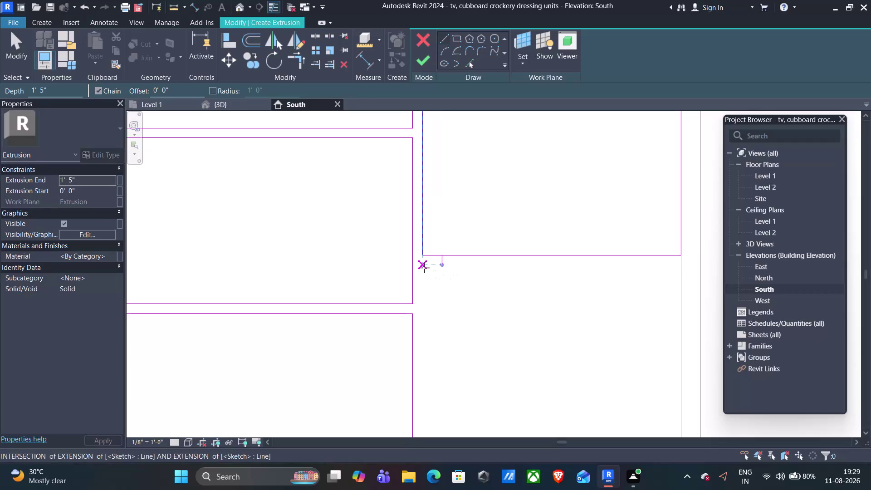
Sketch the remaining compartment lines and rectangle corners on the South elevation.
click(421, 265)
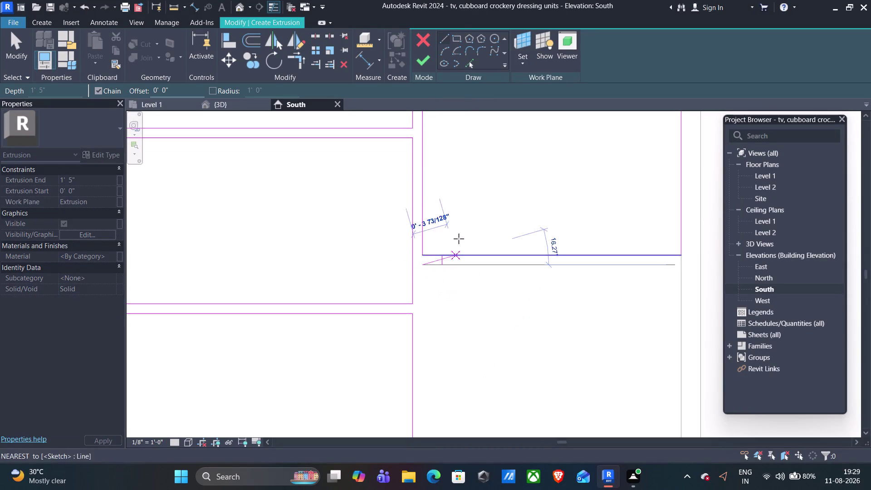
click(457, 39)
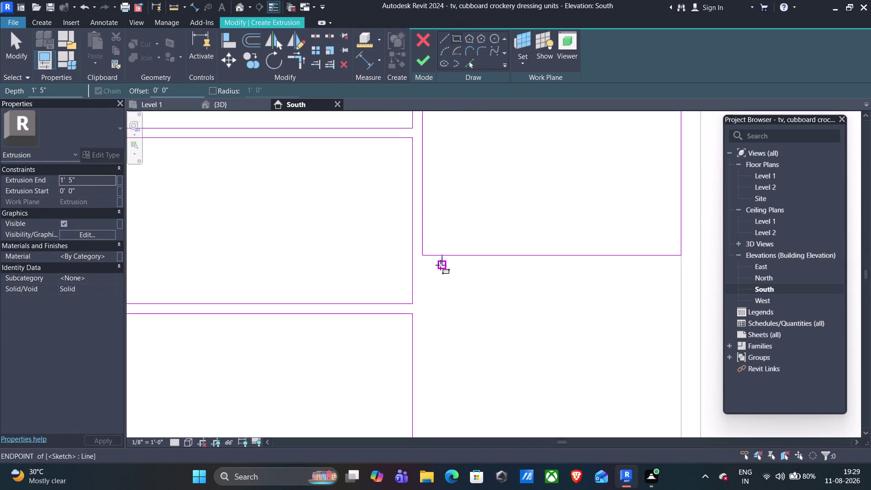
click(422, 265)
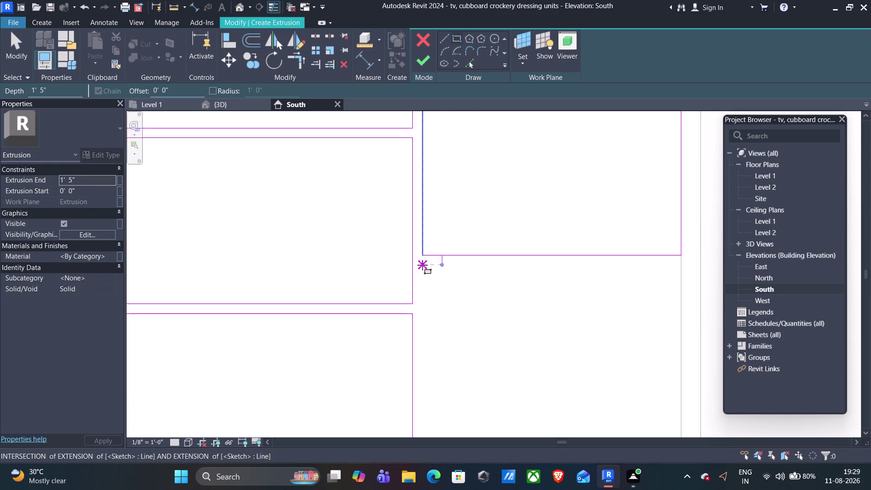
middle_drag(582, 405, 516, 303)
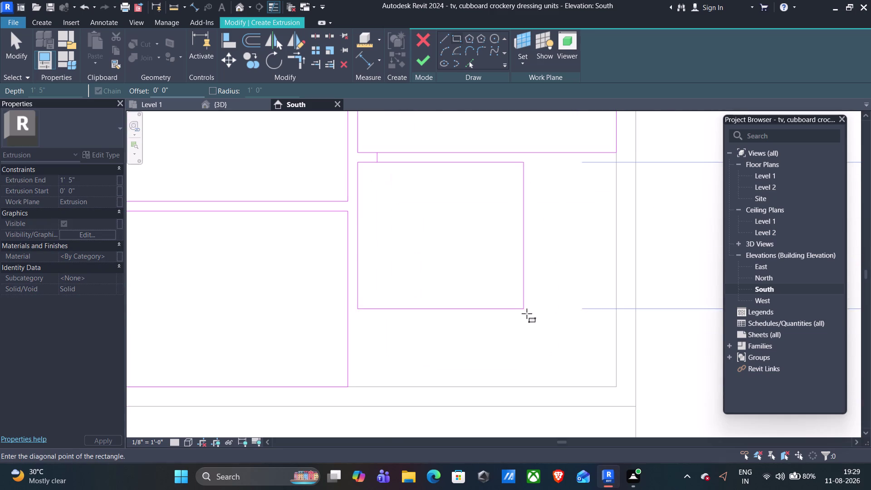
click(616, 386)
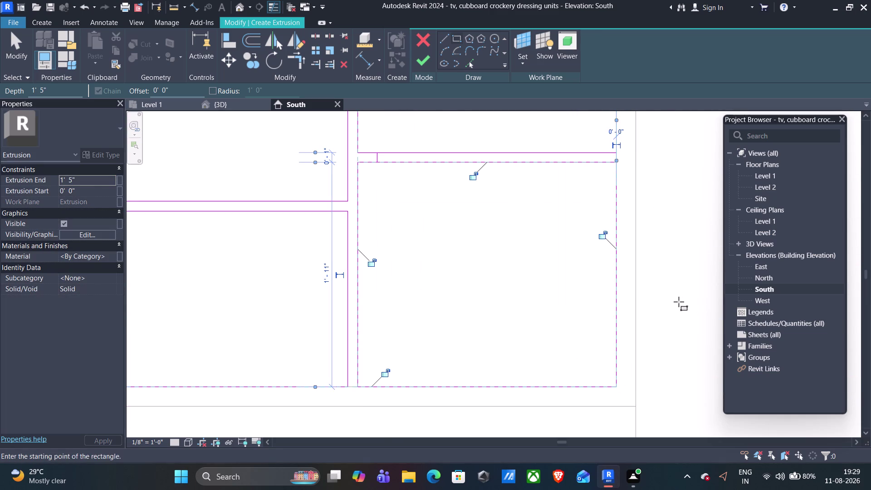
key(Escape)
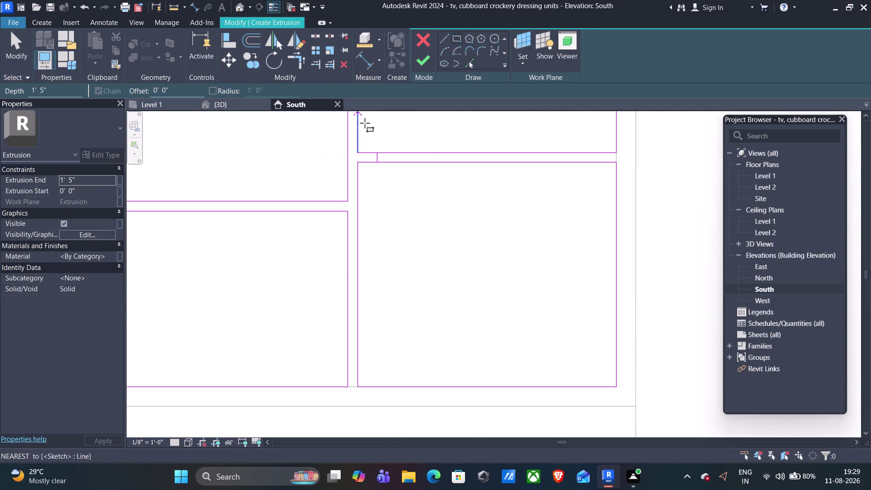
key(Escape)
Delete the tiny stray sketch lines around the compartment layout.
click(375, 157)
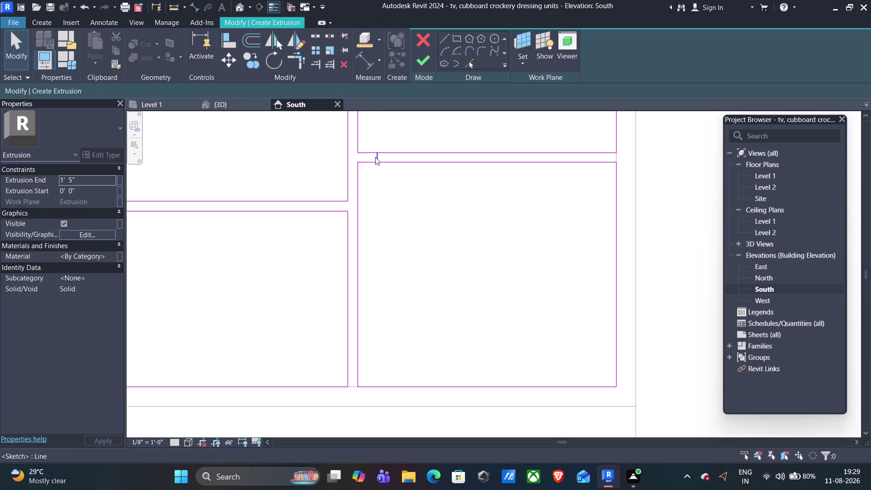
key(Delete)
scroll(down, 3)
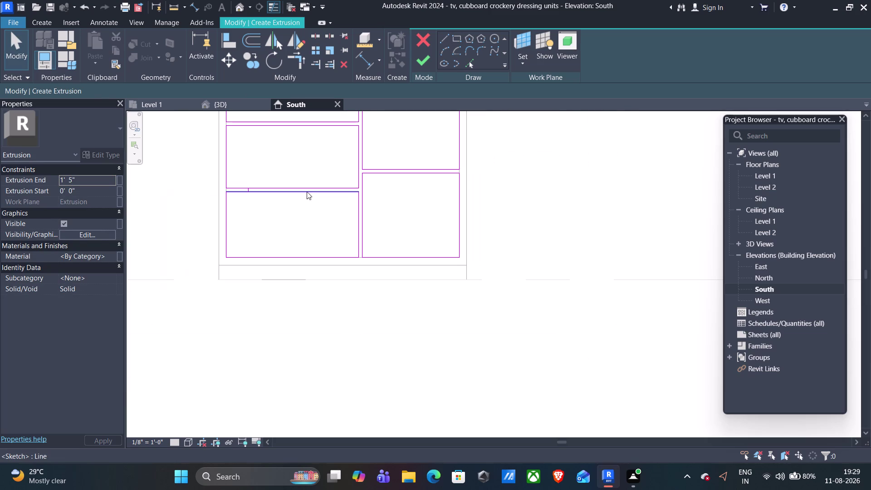
scroll(up, 3)
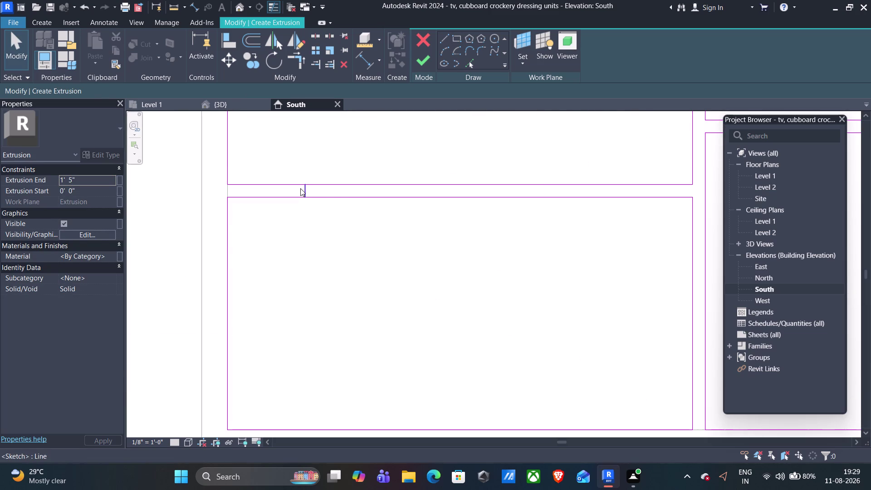
click(301, 188)
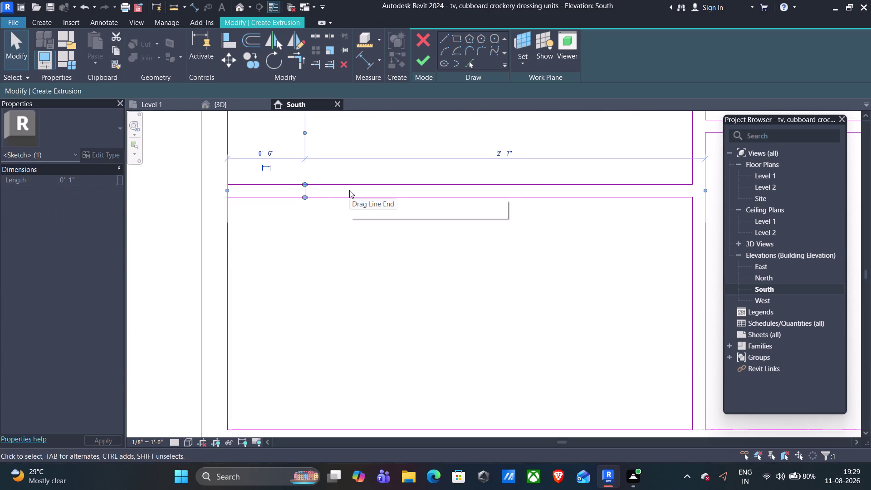
key(Delete)
scroll(down, 3)
scroll(down, 3)
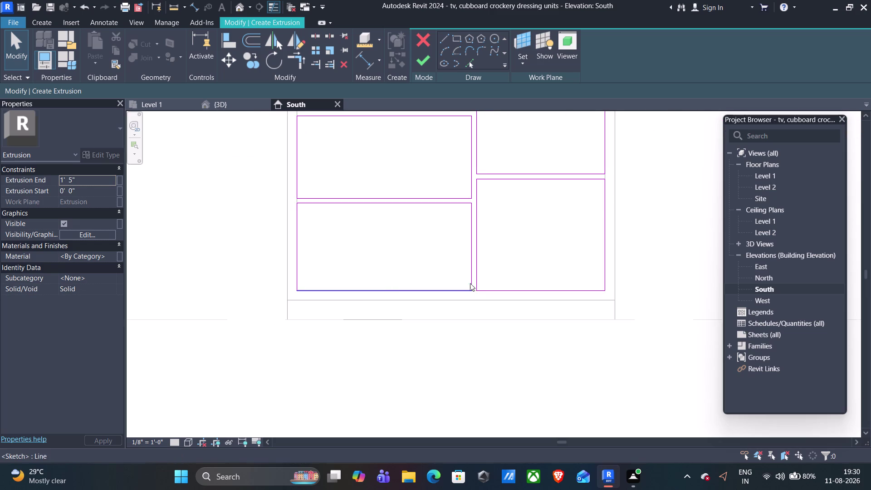
scroll(down, 3)
middle_drag(617, 192, 608, 309)
scroll(down, 3)
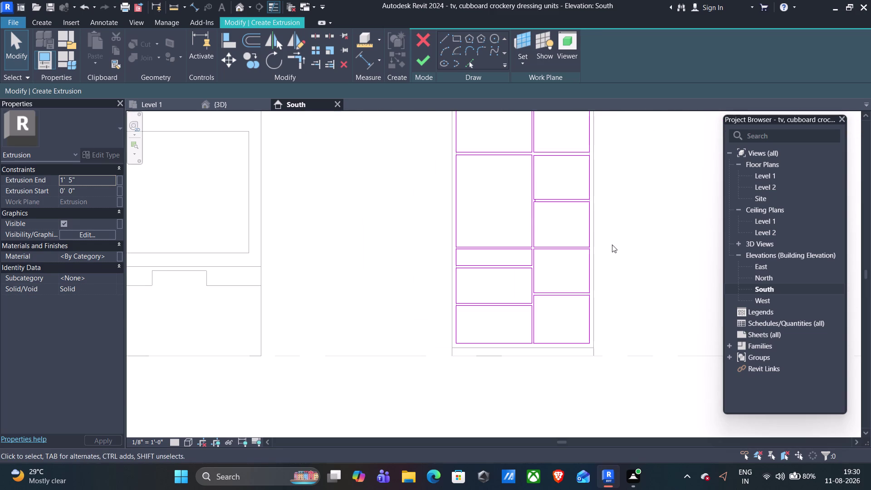
scroll(up, 3)
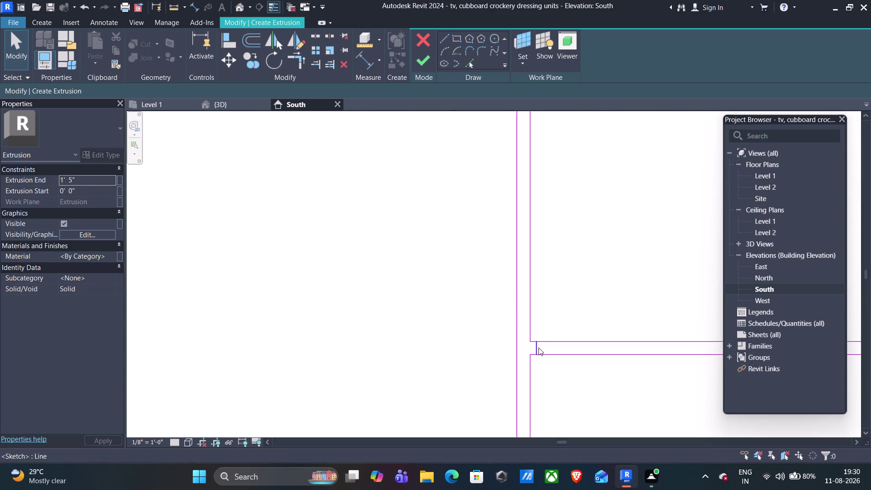
click(538, 348)
key(Delete)
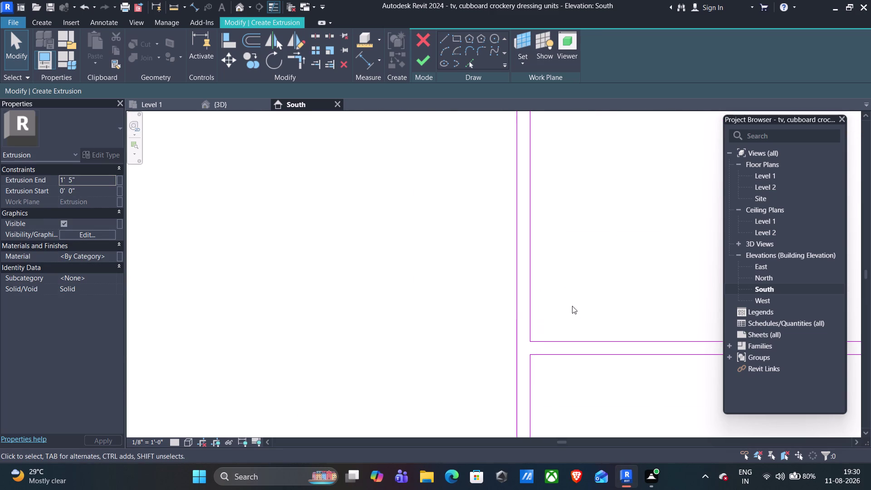
Center the cupboard sketch and finish it as the 1' 5"-deep extrusion.
scroll(down, 3)
middle_drag(687, 310, 537, 203)
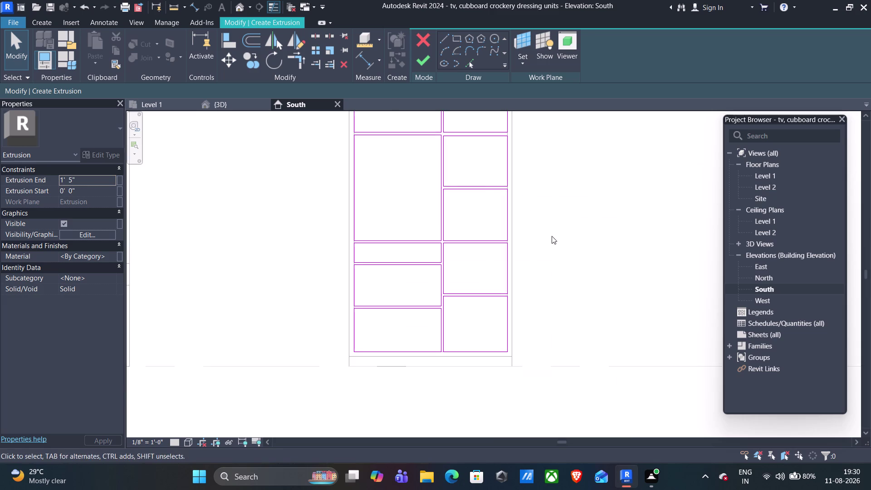
middle_drag(550, 236, 572, 277)
click(424, 64)
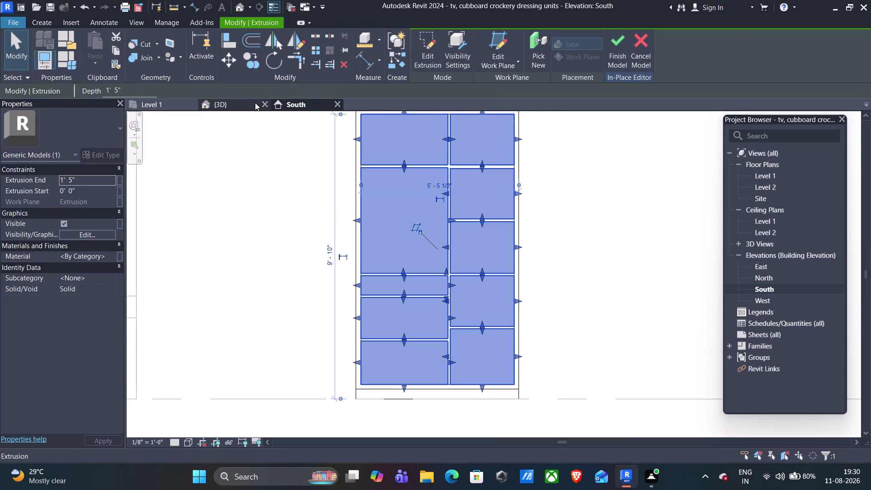
In the {3D} view, select the cupboard extrusion and orbit to view its side.
click(255, 103)
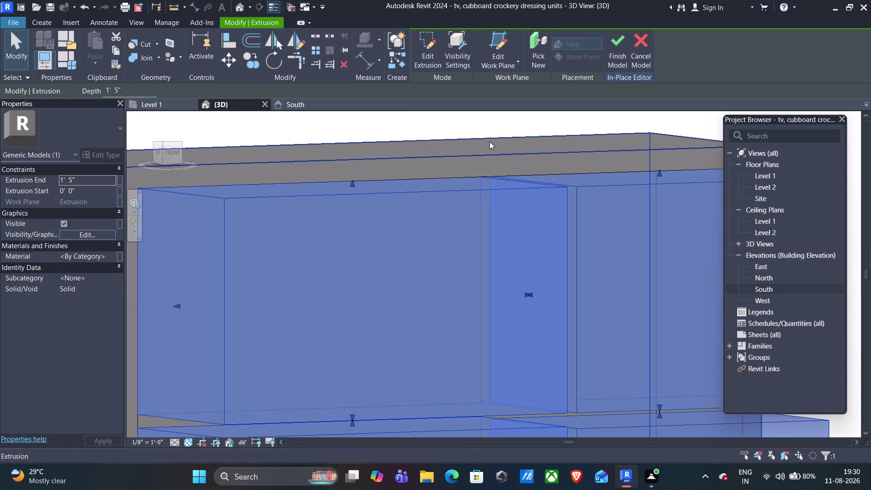
key(Escape)
scroll(down, 3)
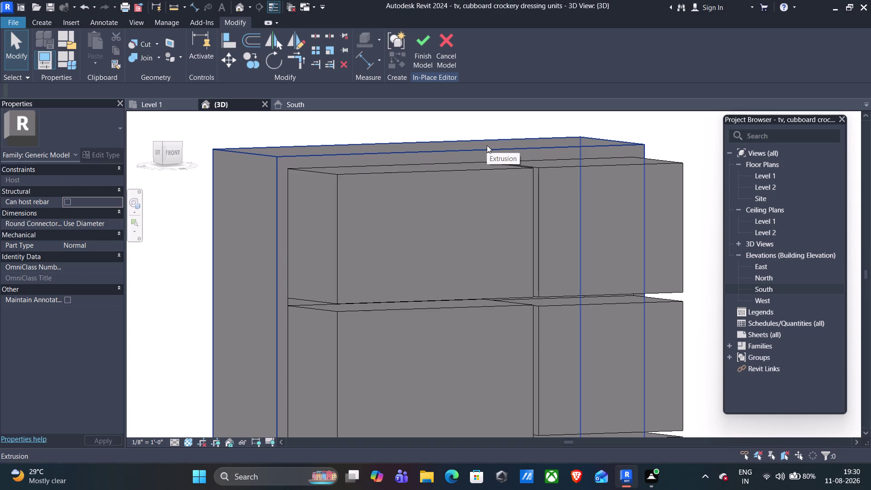
scroll(down, 3)
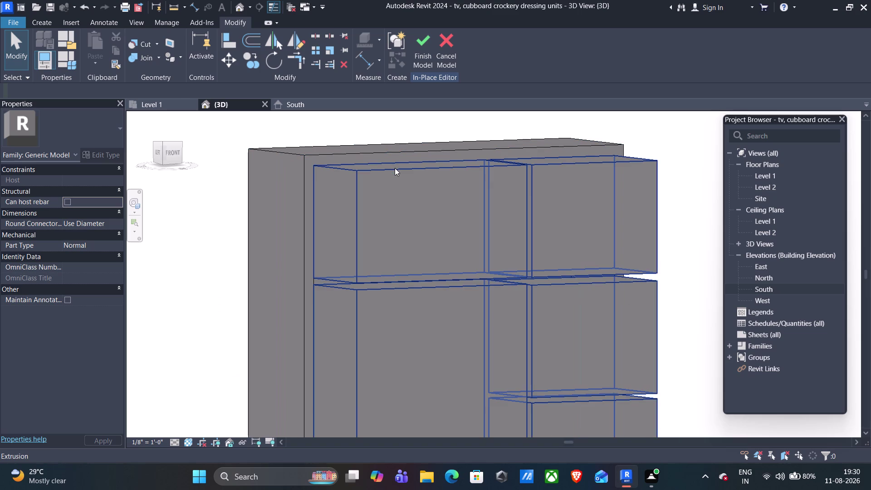
click(394, 167)
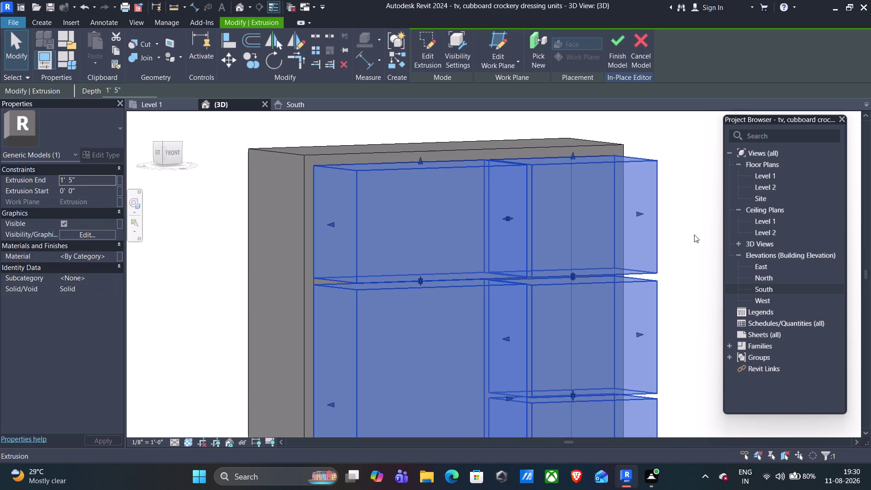
middle_drag(701, 239, 562, 242)
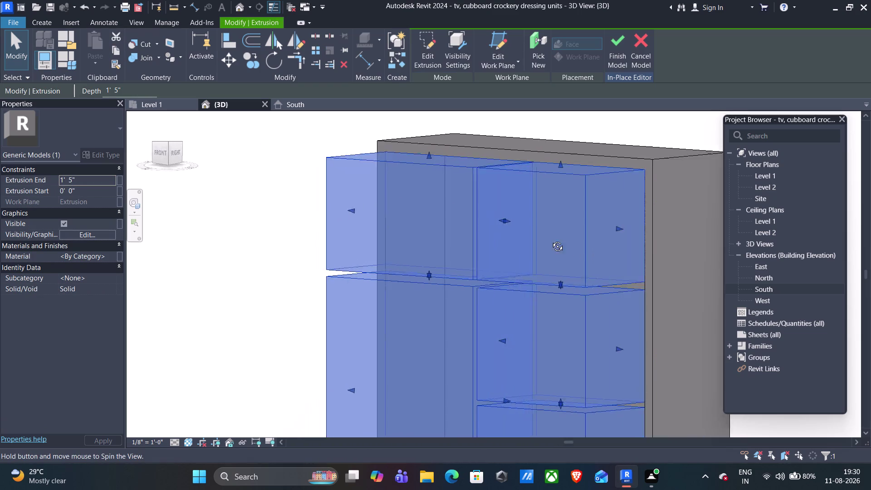
middle_drag(562, 241, 503, 233)
middle_drag(700, 236, 562, 190)
middle_drag(607, 194, 604, 231)
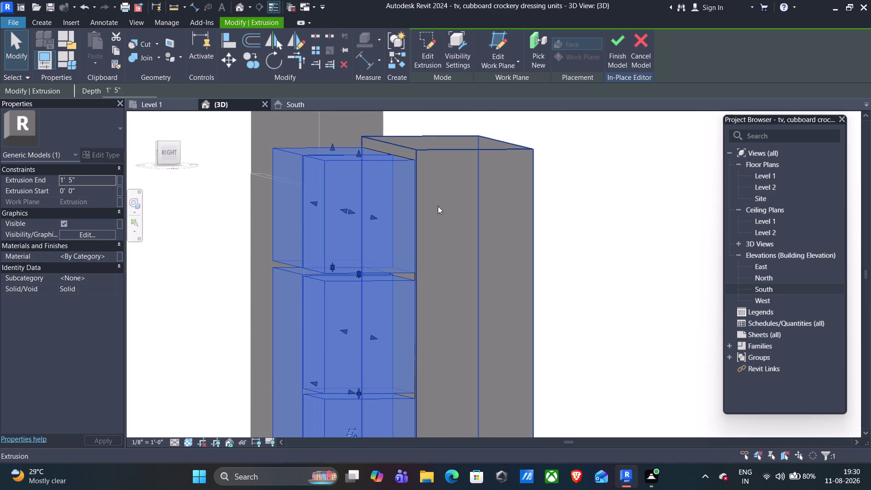
Orbit back to face the cupboard front and reselect the extrusion.
drag(565, 221, 589, 228)
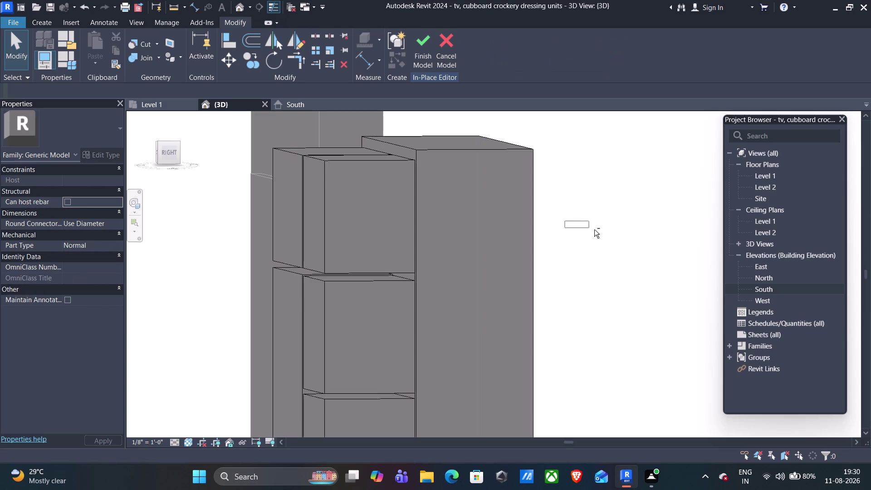
drag(589, 228, 598, 231)
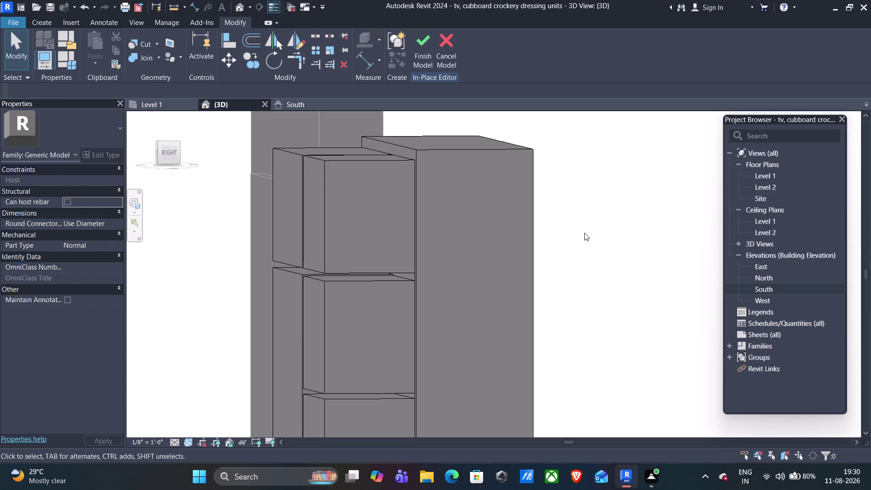
drag(584, 233, 595, 236)
middle_drag(560, 237, 669, 238)
middle_drag(645, 233, 690, 252)
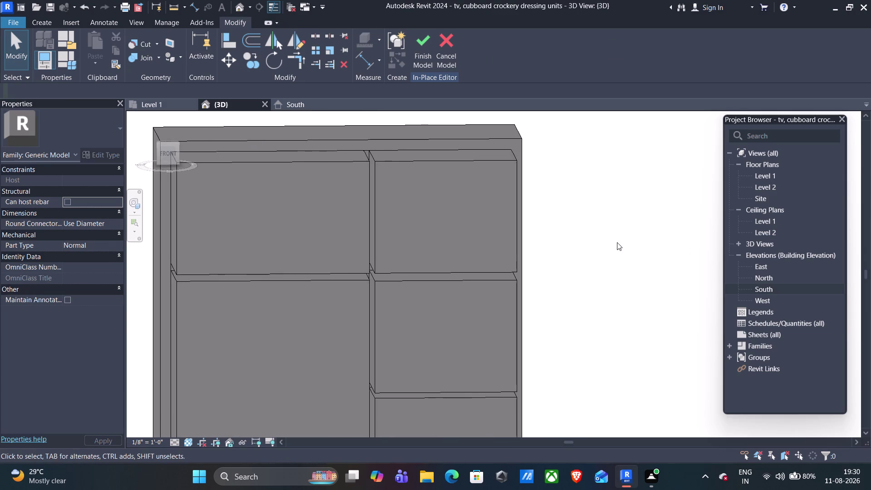
middle_drag(624, 242, 559, 241)
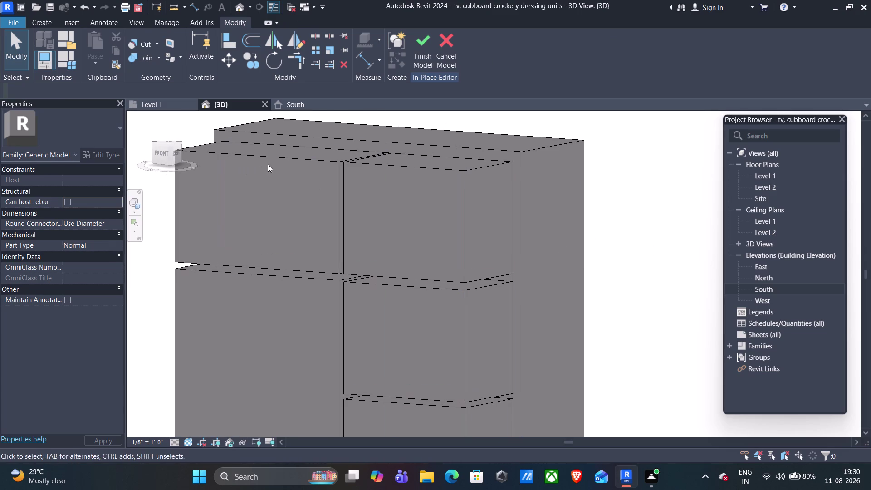
click(273, 159)
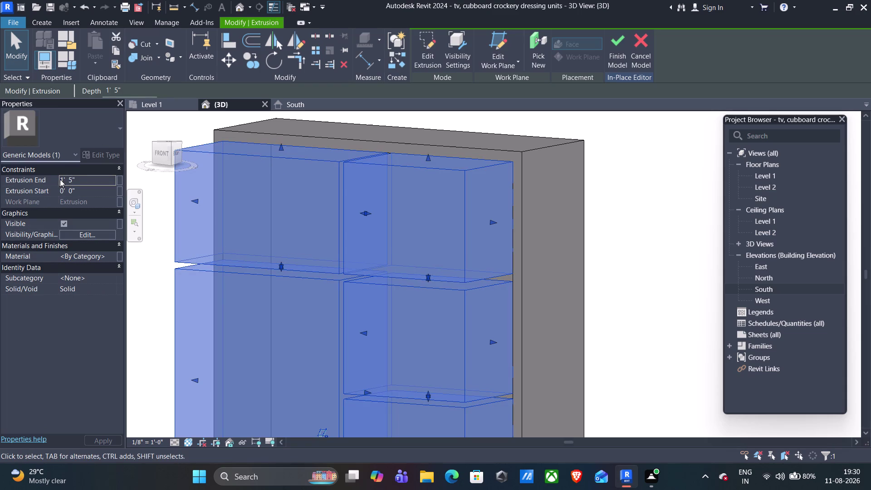
Flip the extrusion end value to -1' 5" in Properties.
click(60, 179)
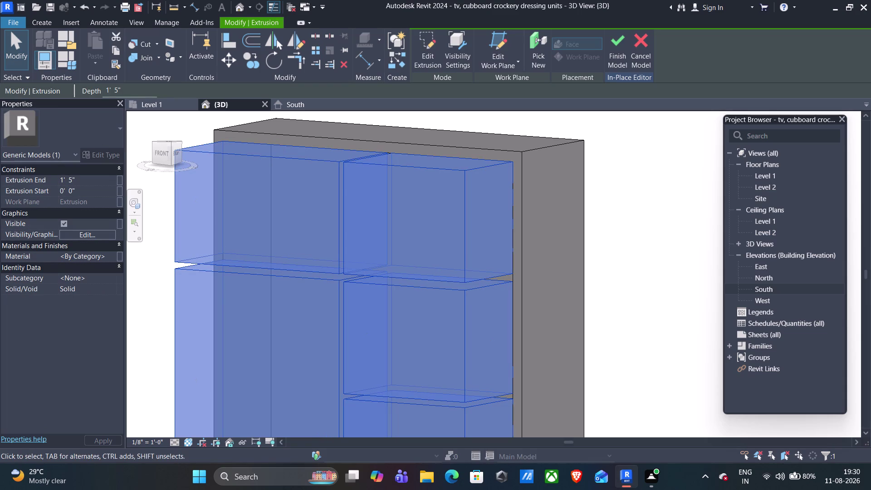
key(shift+underscore)
key(BackSpace)
key(minus)
click(115, 438)
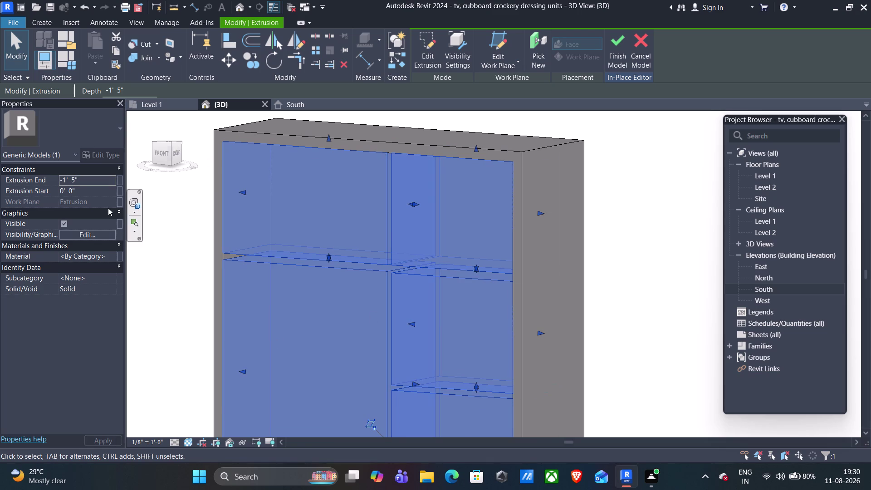
Reset the extrusion end to -3' 0" and orbit to inspect the shelves.
click(76, 177)
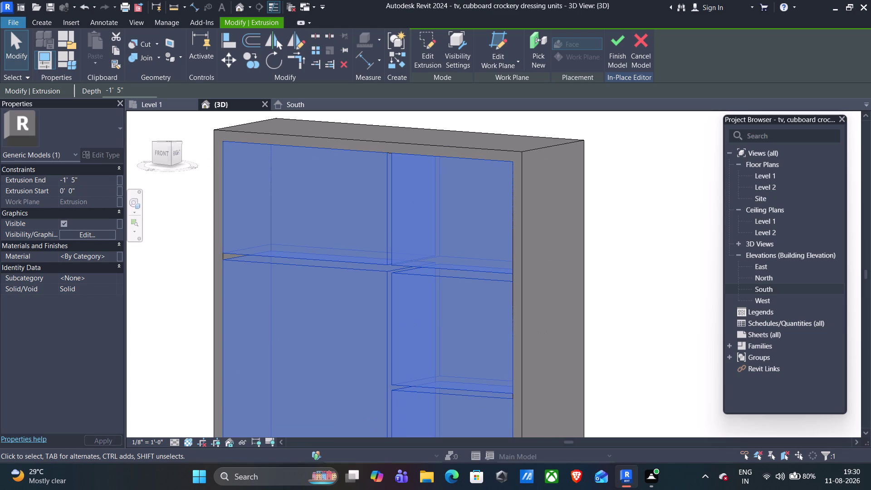
key(BackSpace)
key(BackSpace)
key(BackSpace)
key(BackSpace)
key(BackSpace)
key(Right)
key(BackSpace)
key(3)
key(apostrophe)
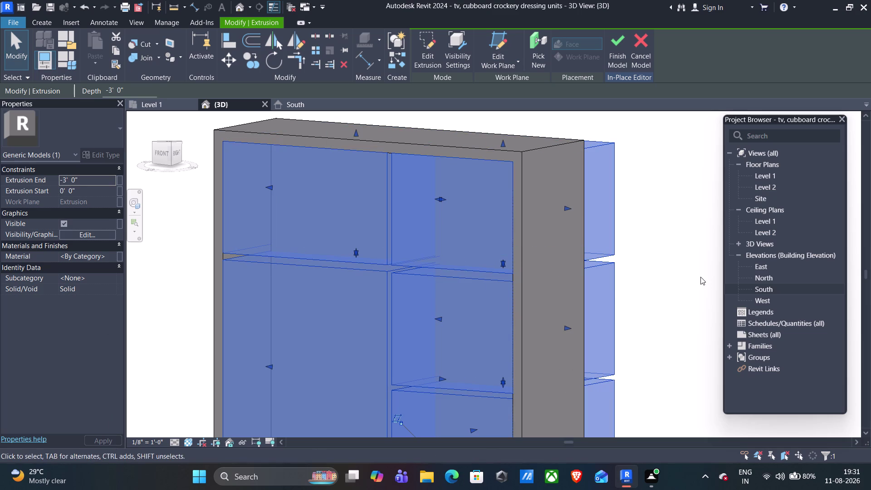
middle_drag(679, 278, 602, 283)
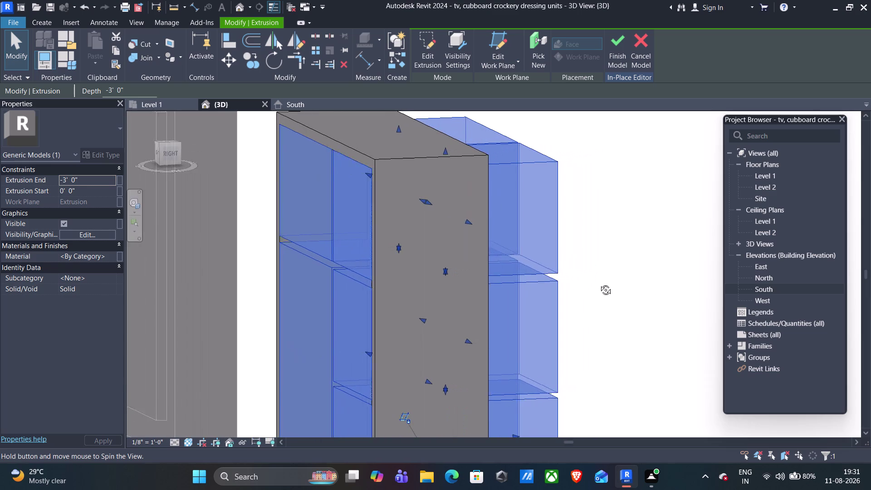
middle_drag(602, 283, 654, 277)
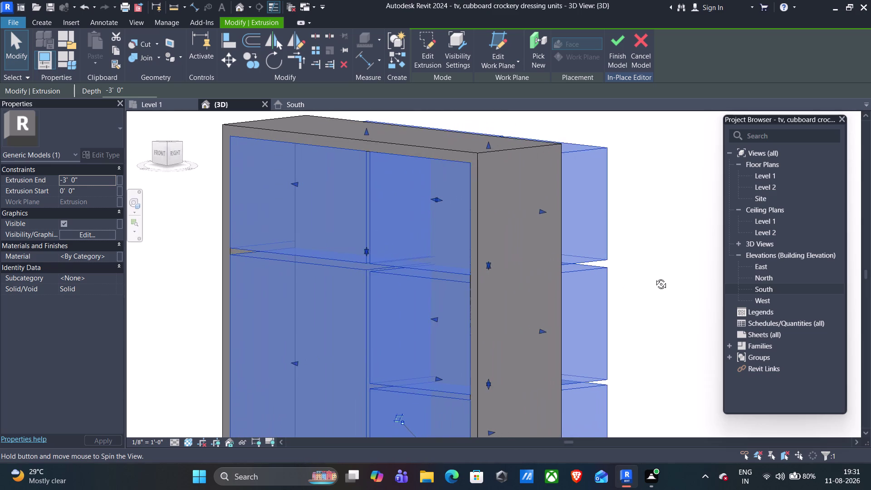
middle_drag(654, 278, 686, 274)
middle_drag(686, 274, 675, 278)
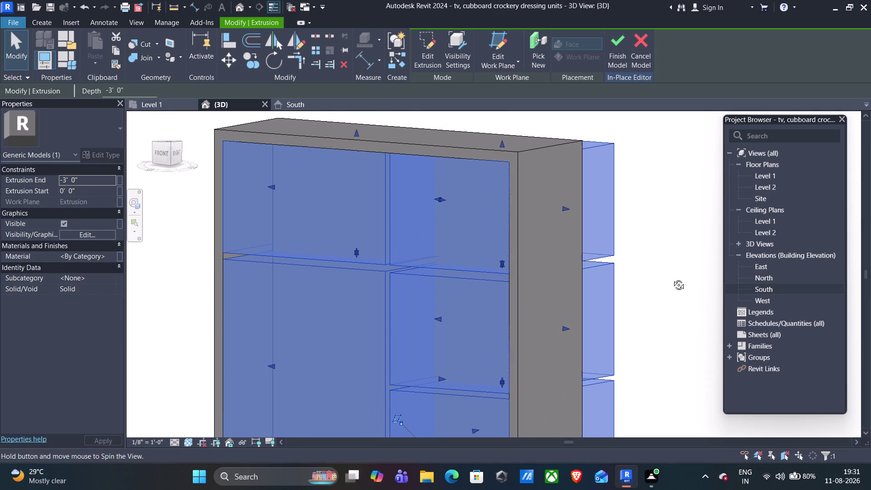
middle_drag(675, 278, 671, 278)
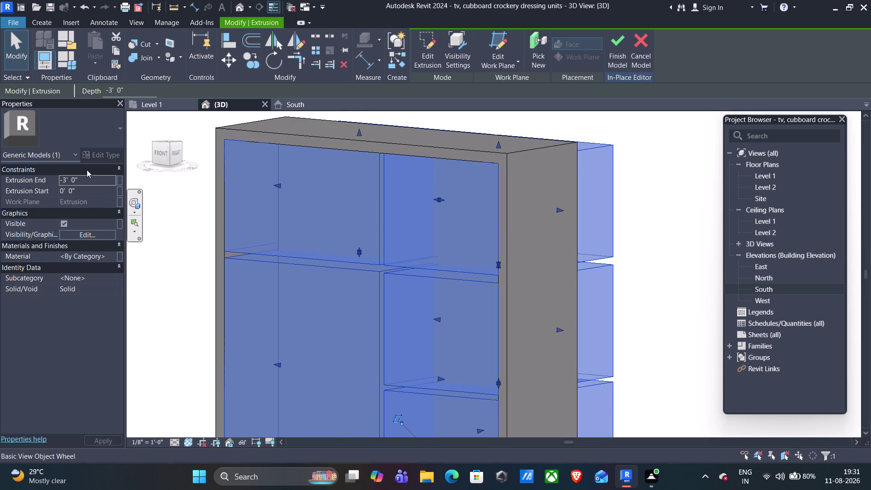
Set the extrusion end to -1' 0", check the depth, and deselect.
click(67, 180)
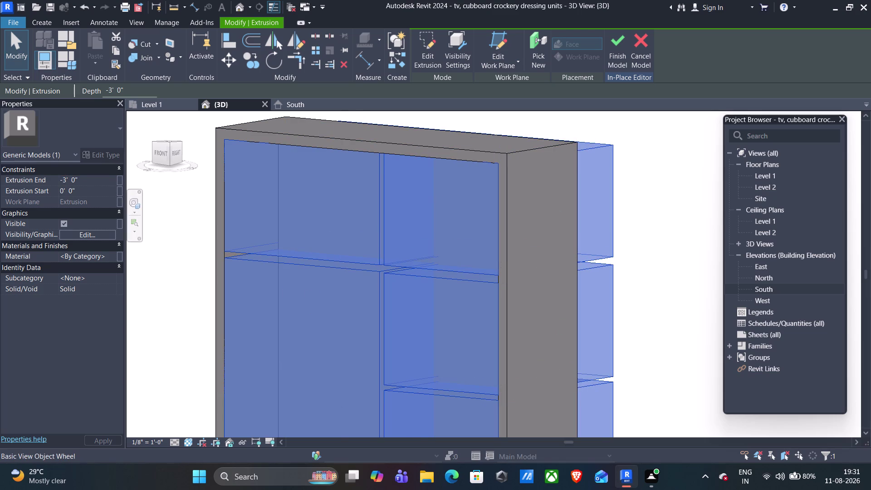
key(BackSpace)
key(1)
key(Right)
key(Right)
key(Right)
key(Right)
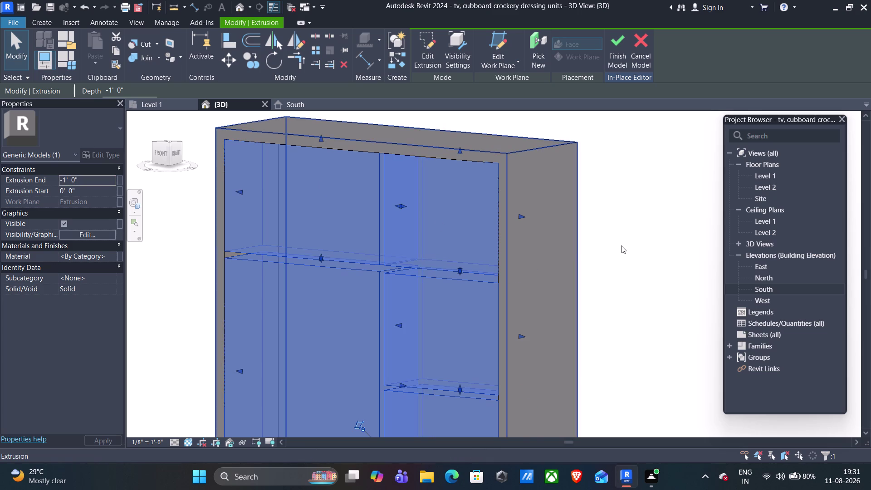
middle_drag(621, 246, 621, 223)
middle_drag(182, 268, 378, 269)
click(547, 208)
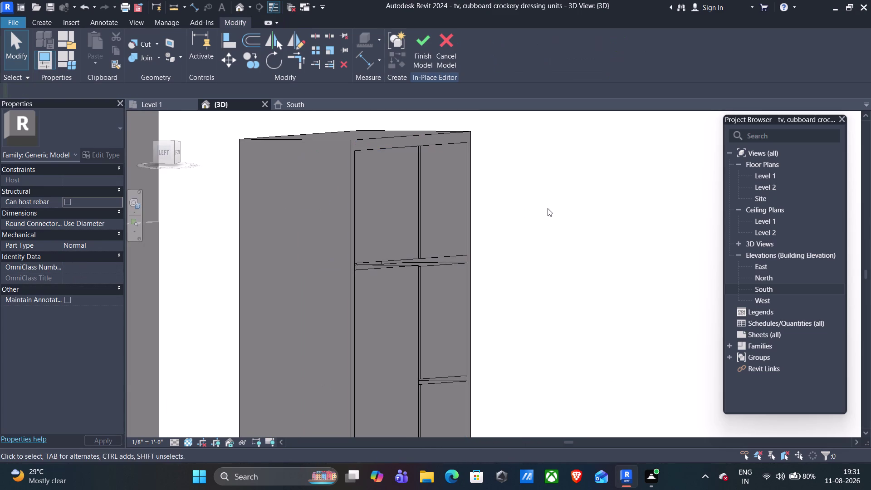
Undo the last three changes, select the shelf extrusion, and switch to the South elevation.
middle_drag(554, 253, 490, 263)
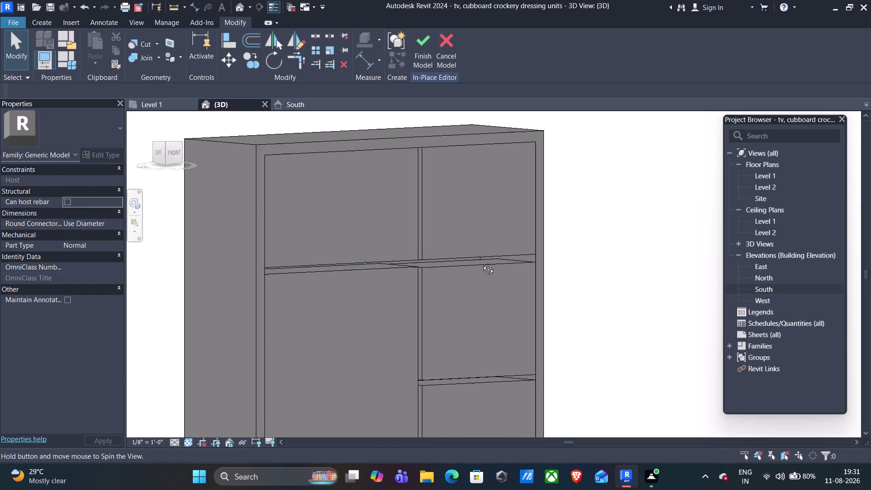
middle_drag(490, 263, 430, 258)
middle_drag(446, 260, 451, 260)
middle_drag(460, 262, 510, 264)
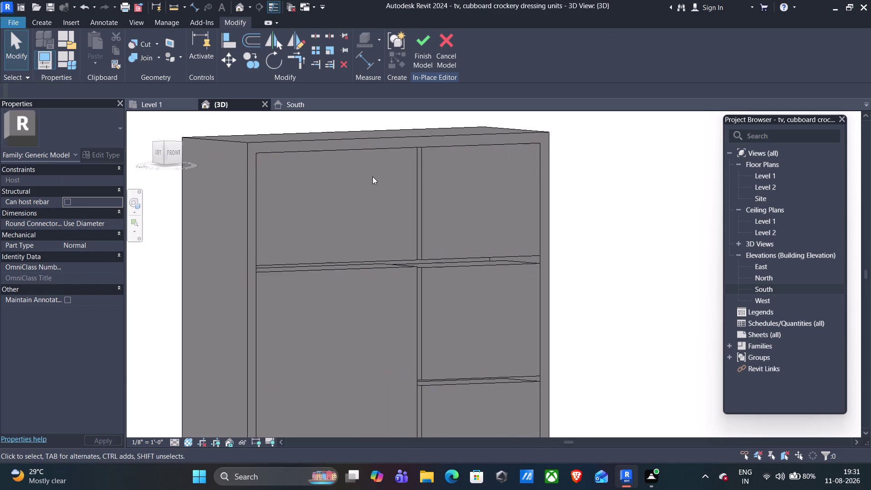
key(ctrl+z)
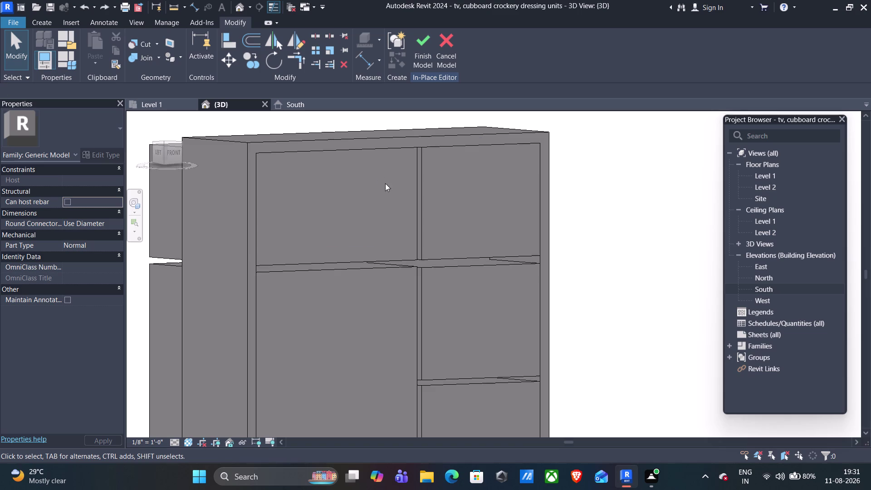
key(ctrl+z)
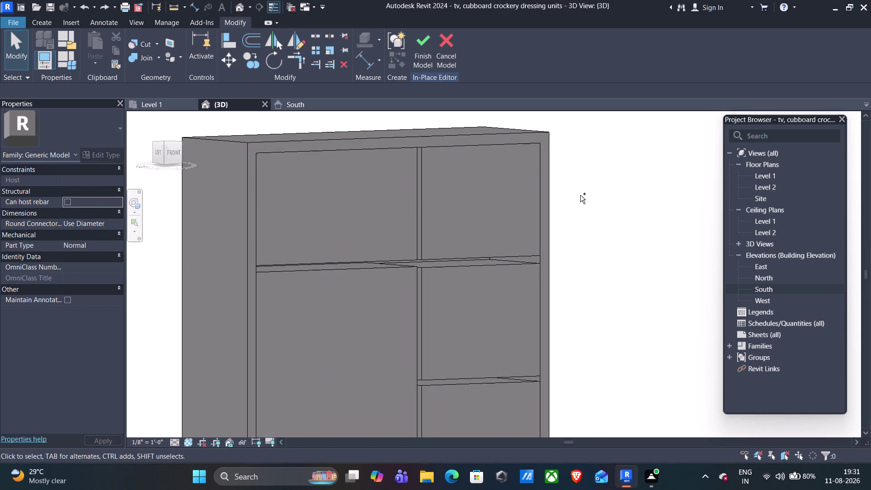
key(ctrl+z)
click(489, 150)
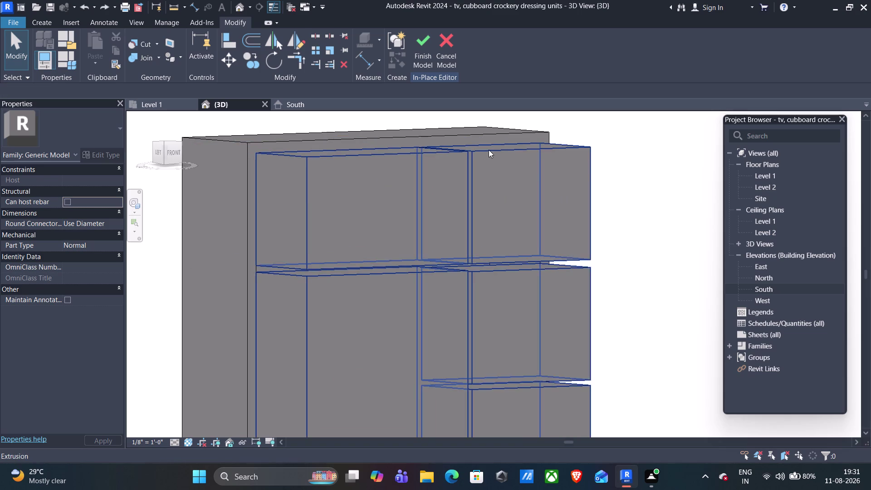
click(289, 105)
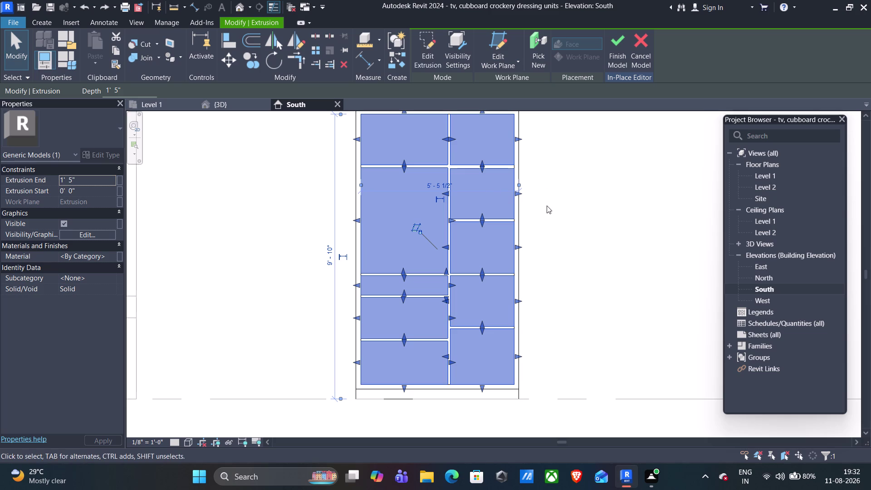
Delete the selected shelf extrusion and check the result in the 3D view.
key(Escape)
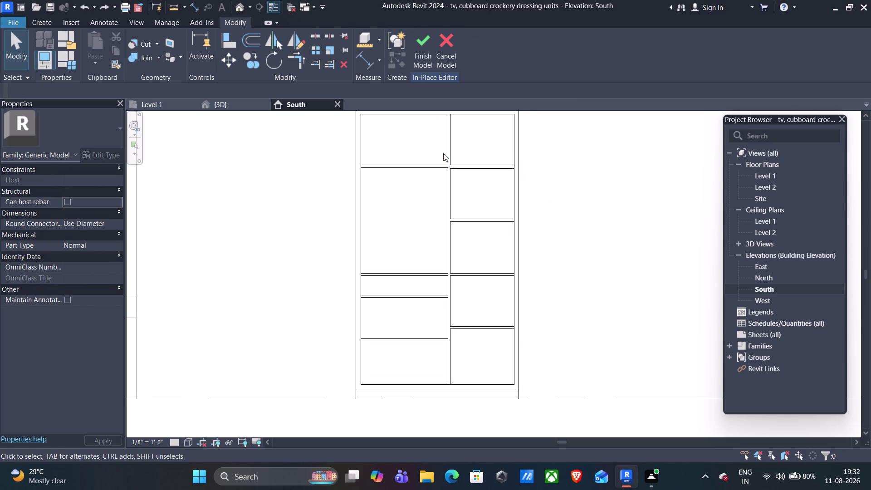
click(445, 156)
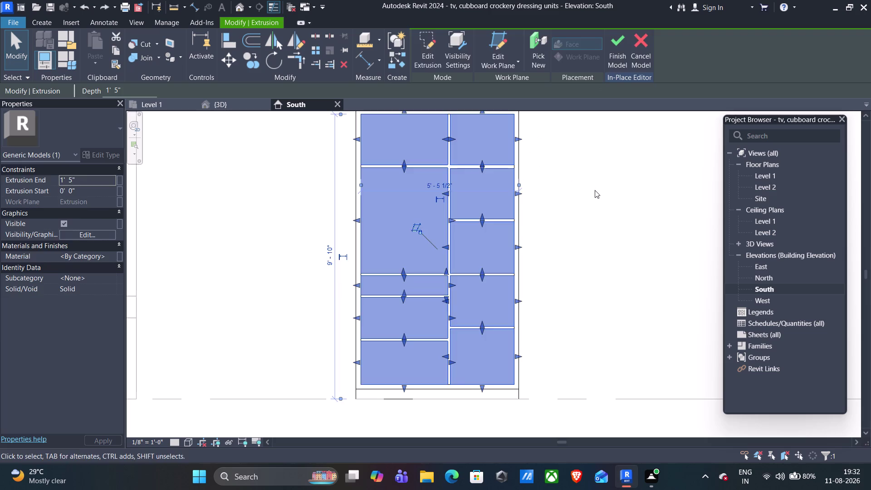
key(Delete)
click(254, 105)
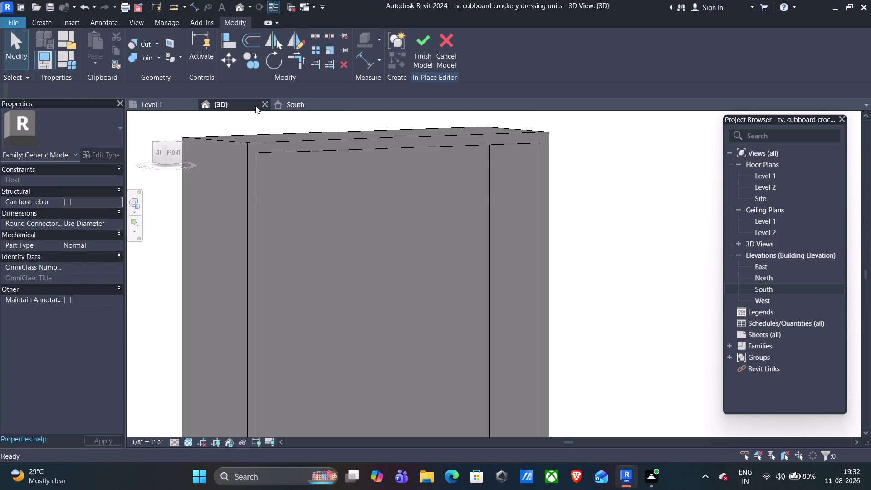
scroll(down, 3)
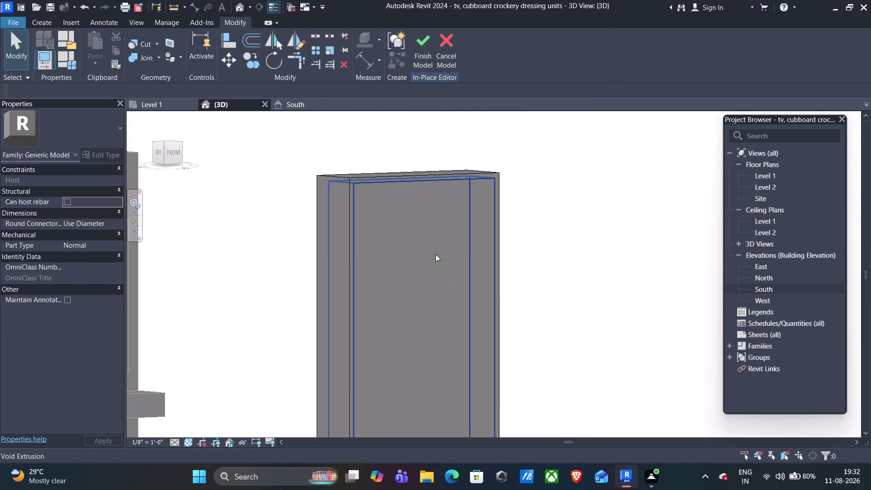
Back on the South elevation, start a new Create > Extrusion sketch.
click(294, 106)
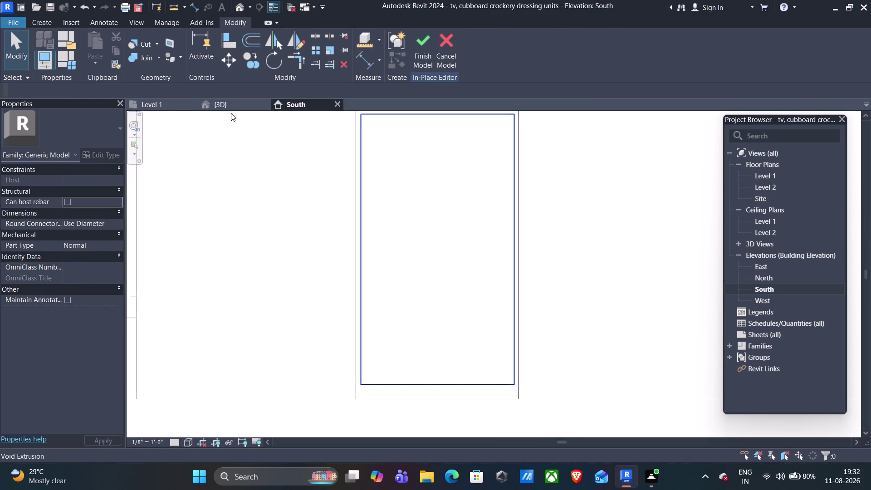
click(46, 18)
click(90, 45)
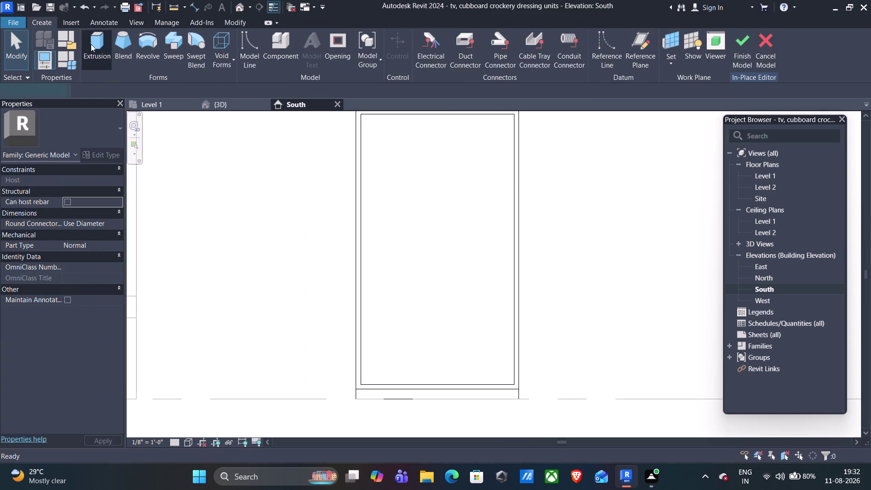
middle_drag(543, 150, 531, 206)
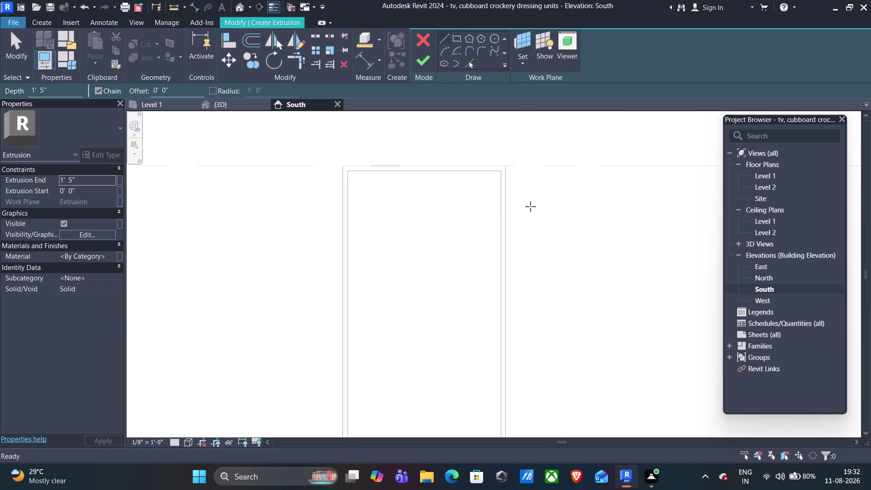
Sketch the cupboard's top edge and a vertical line down to its bottom.
scroll(up, 3)
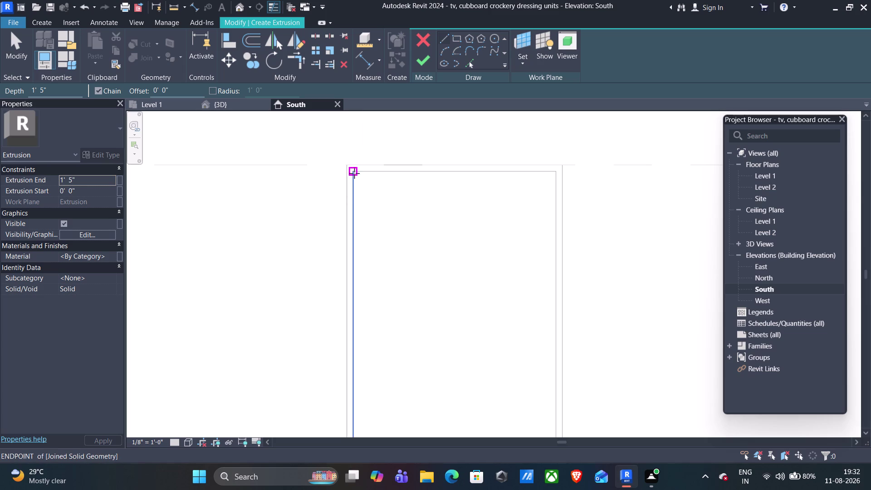
scroll(up, 3)
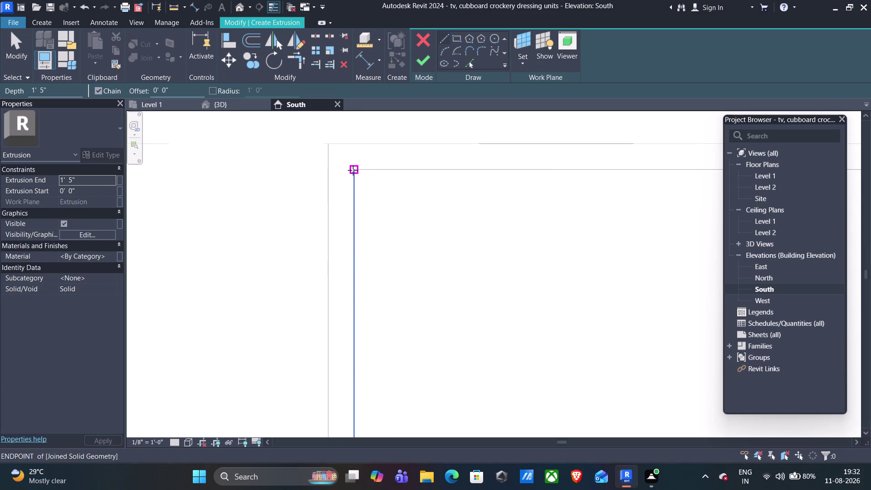
click(353, 170)
scroll(down, 3)
scroll(down, 3)
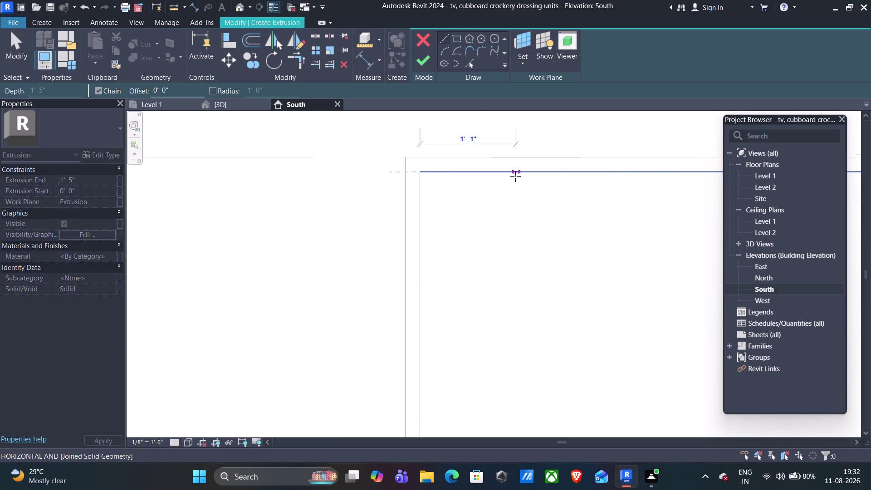
scroll(down, 3)
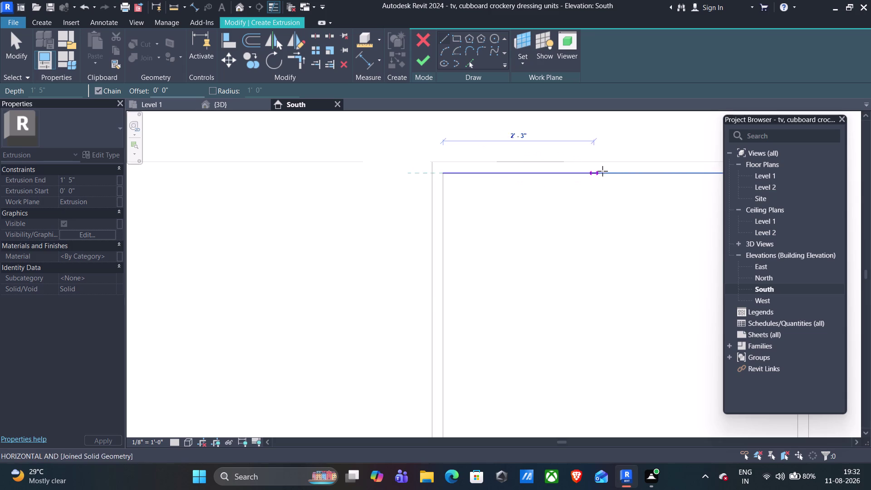
click(643, 173)
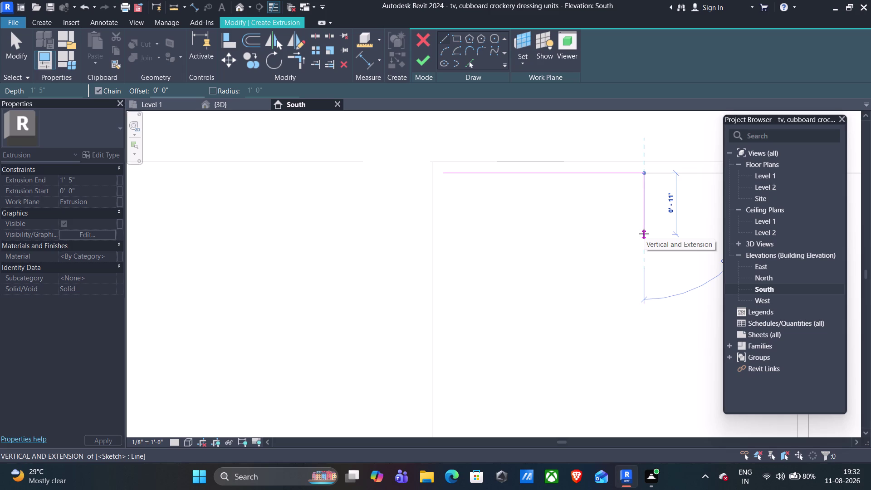
scroll(down, 3)
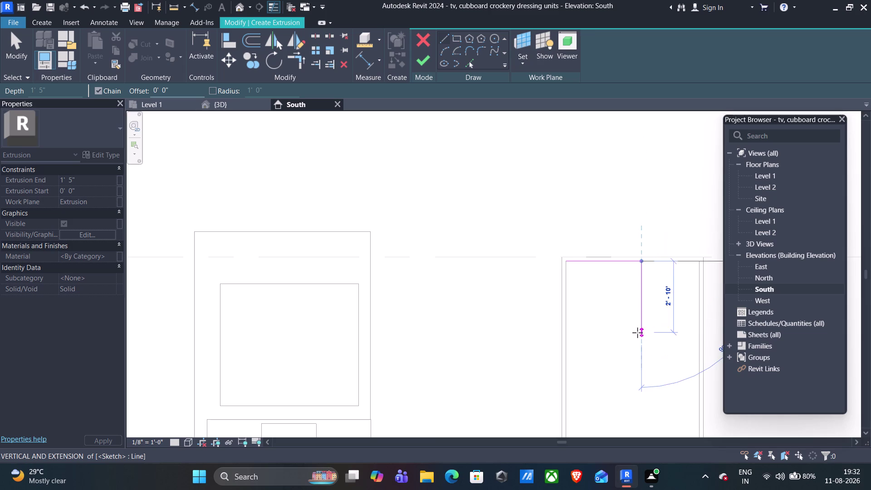
middle_drag(638, 333, 612, 231)
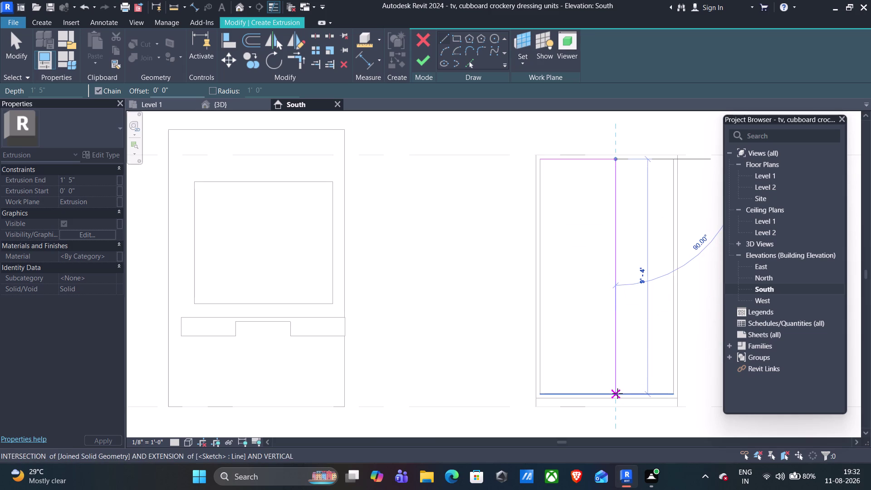
scroll(up, 3)
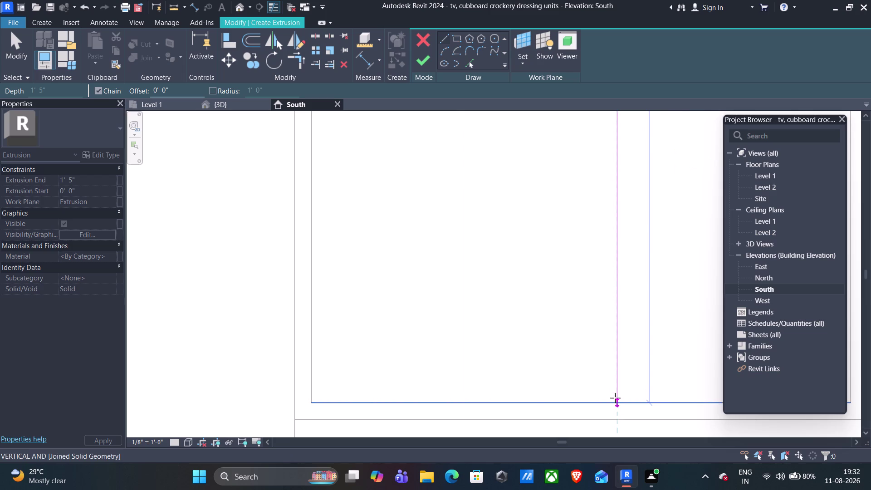
click(617, 400)
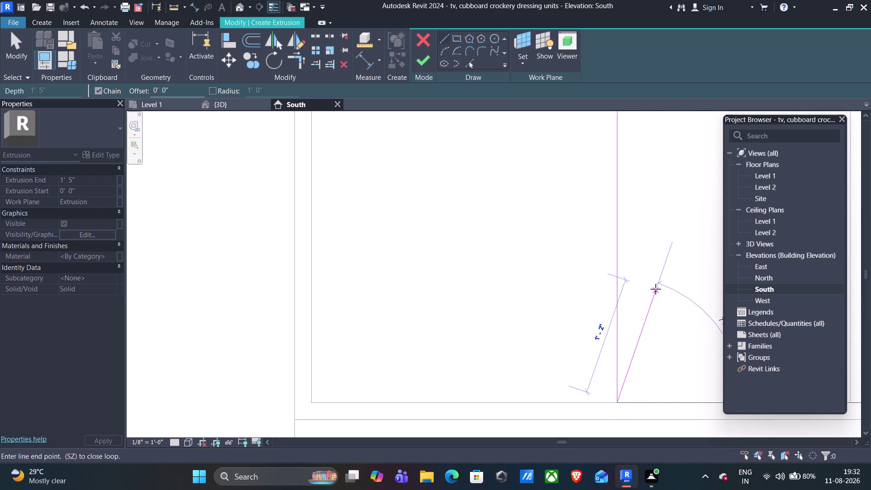
key(Escape)
Start a second partition line on the top edge offset 1" from the first.
scroll(down, 3)
middle_drag(642, 226, 642, 238)
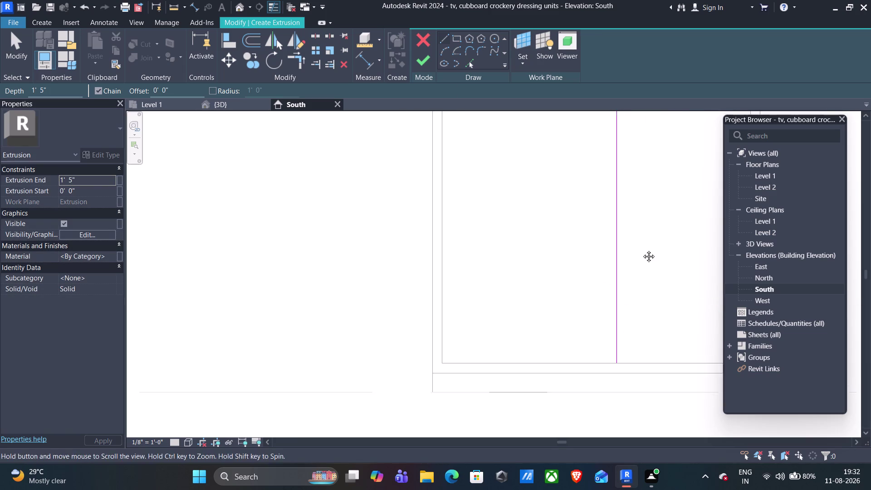
middle_drag(642, 238, 623, 371)
middle_drag(628, 258, 606, 375)
middle_drag(599, 225, 576, 399)
scroll(down, 3)
scroll(up, 3)
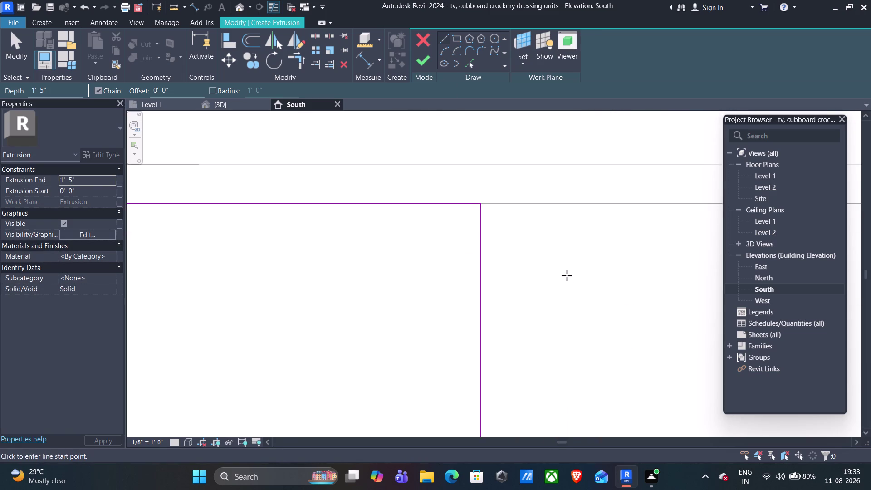
click(468, 192)
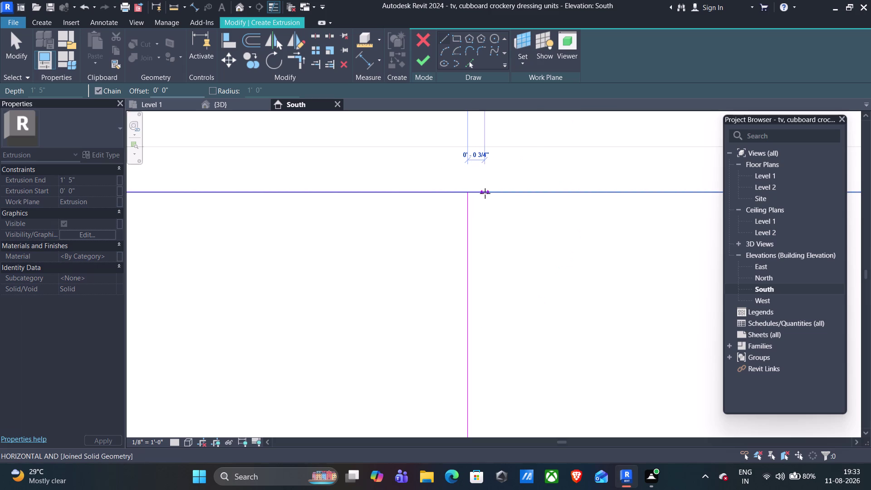
text(1)
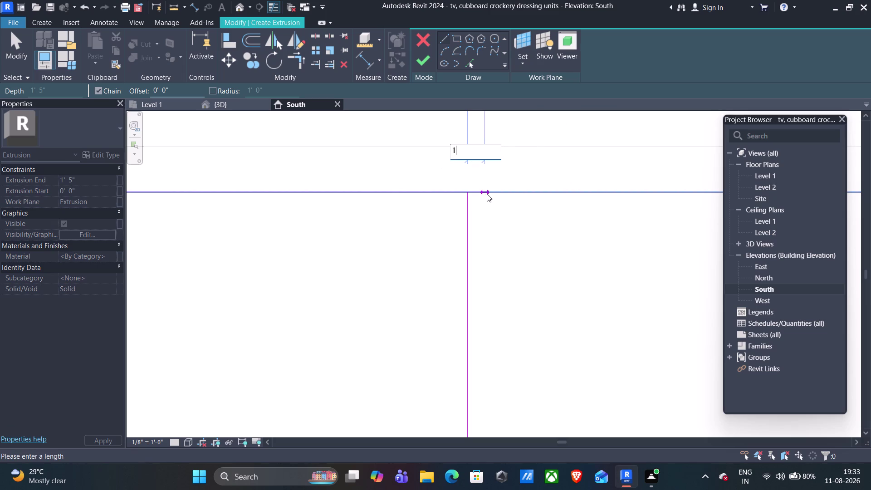
text(")
key(Return)
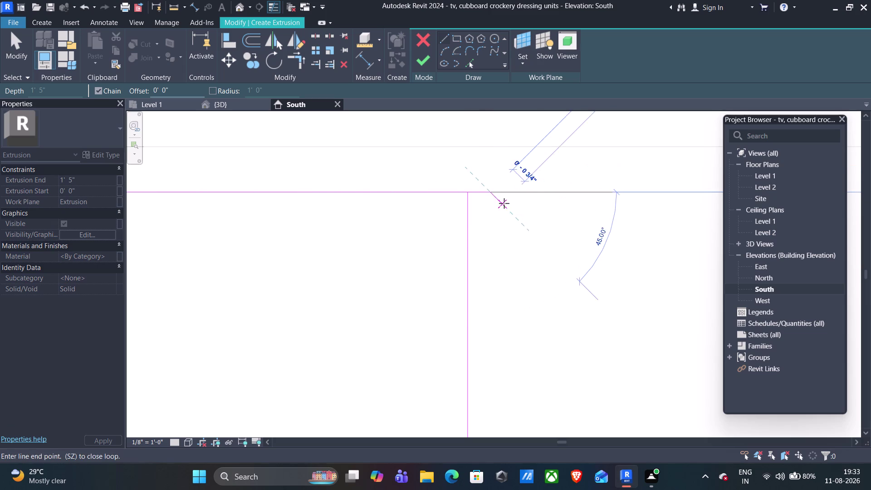
Run the 1" partition line down to the cupboard bottom and end the chain.
scroll(down, 3)
middle_drag(493, 351, 495, 235)
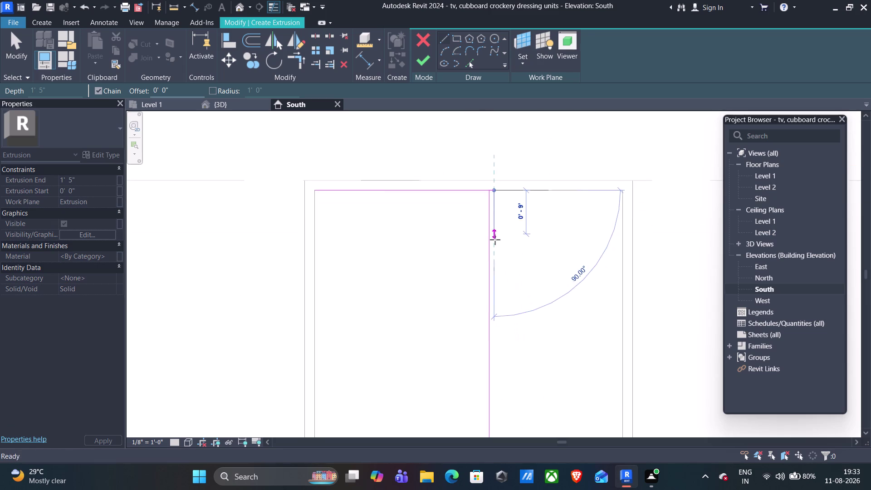
middle_drag(507, 353, 496, 200)
middle_drag(509, 346, 489, 215)
middle_drag(486, 354, 485, 244)
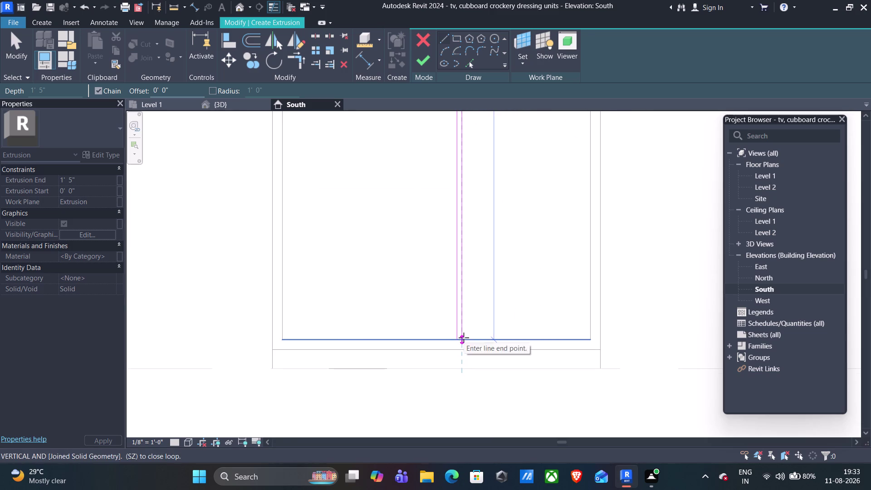
scroll(up, 3)
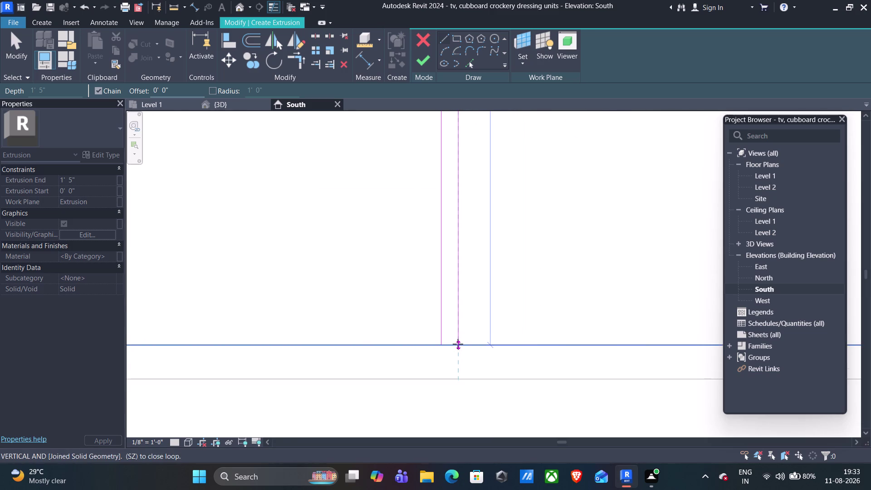
click(459, 345)
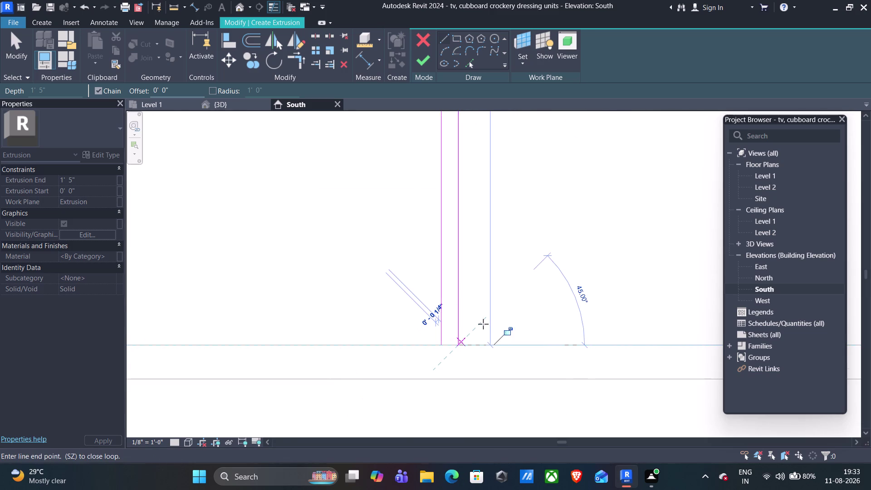
key(Escape)
scroll(down, 3)
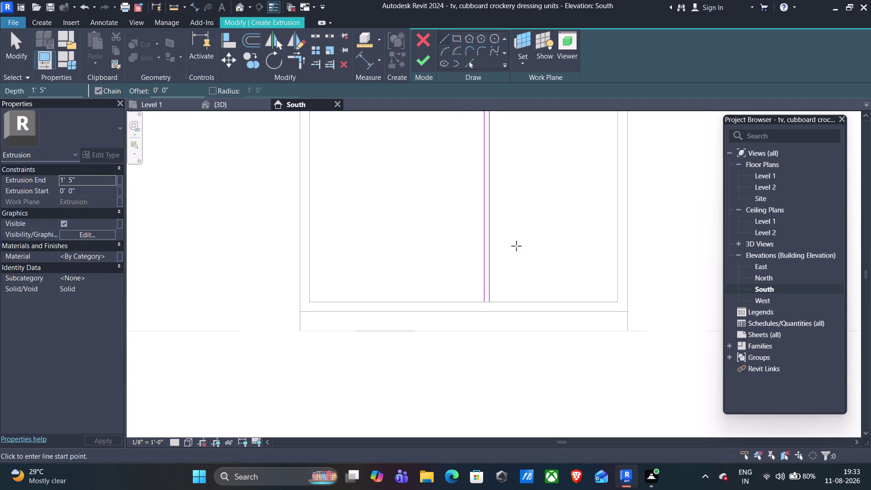
Try sketching a vertical divider down from the cupboard top, undoing the misplaced attempts.
middle_drag(529, 219, 535, 384)
middle_drag(521, 261, 520, 362)
middle_drag(537, 258, 527, 352)
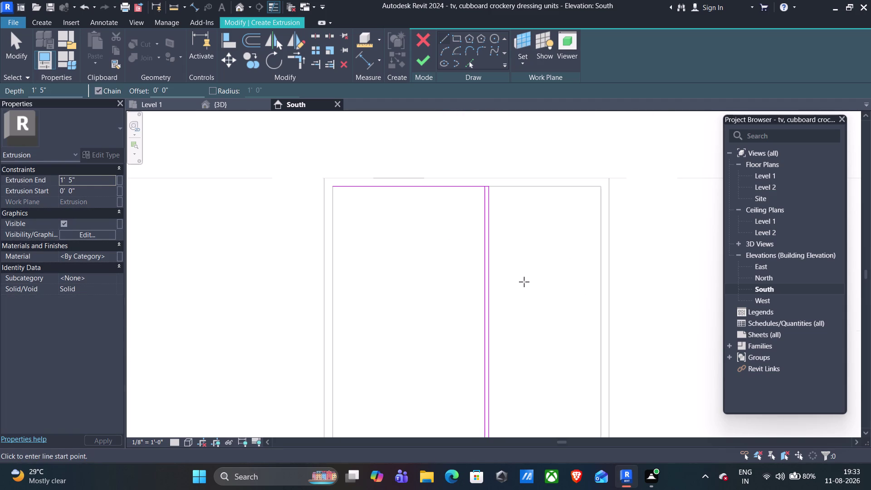
click(394, 187)
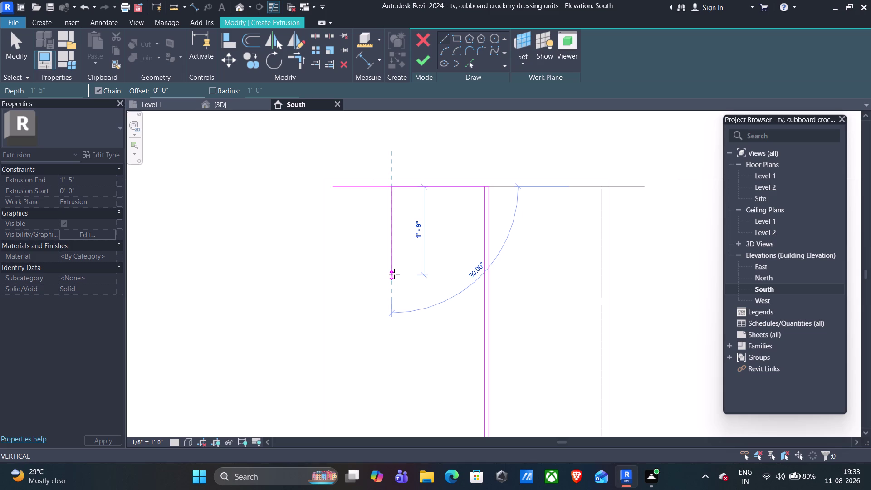
click(393, 278)
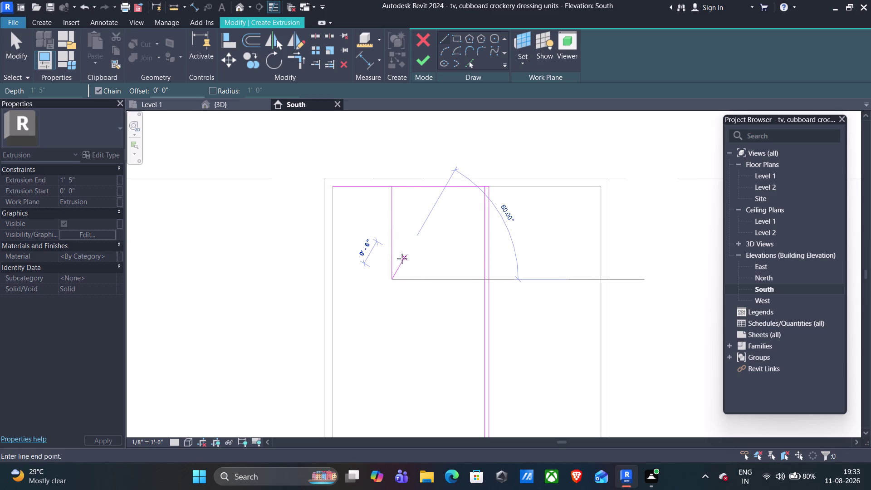
key(Escape)
key(ctrl+z)
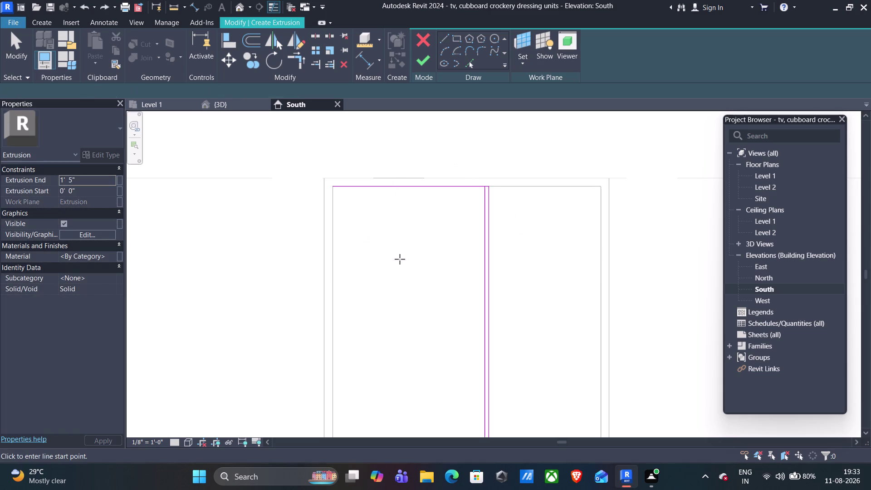
click(391, 188)
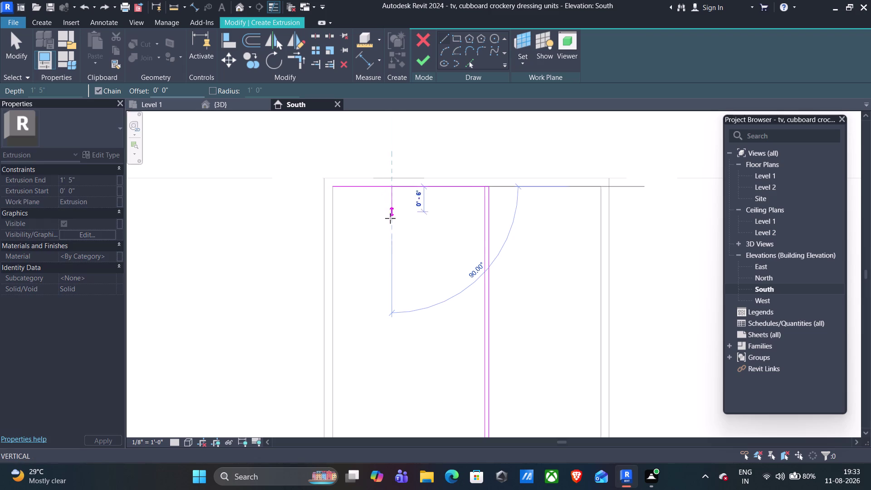
click(389, 271)
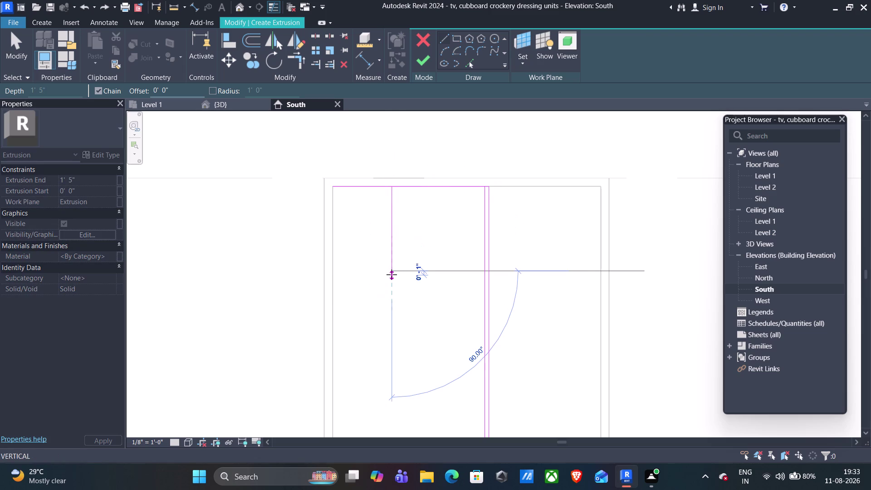
key(ctrl+z)
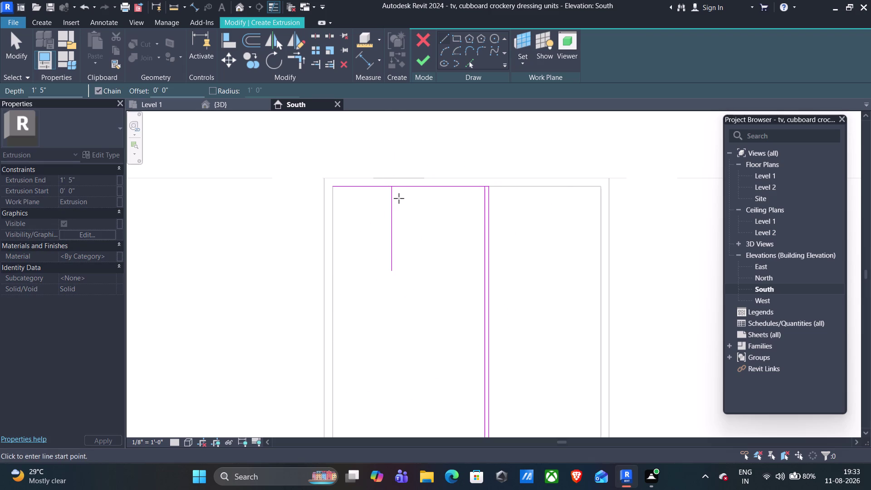
key(ctrl+z)
click(399, 187)
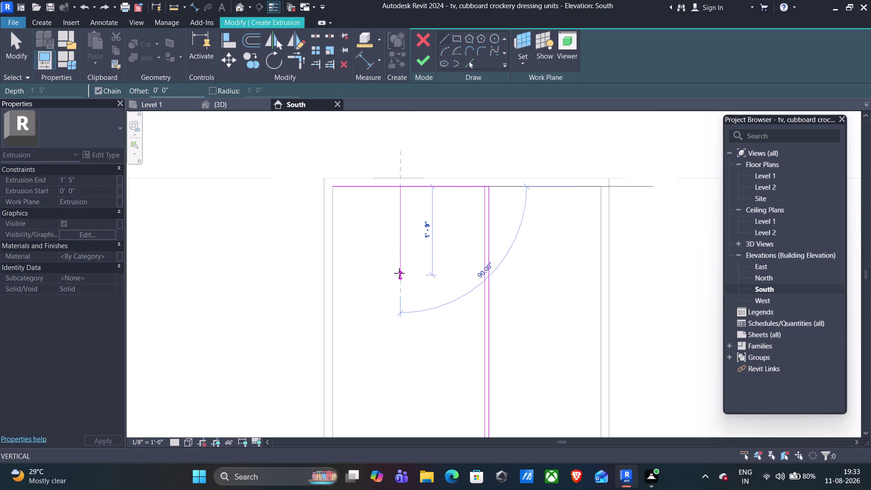
click(400, 272)
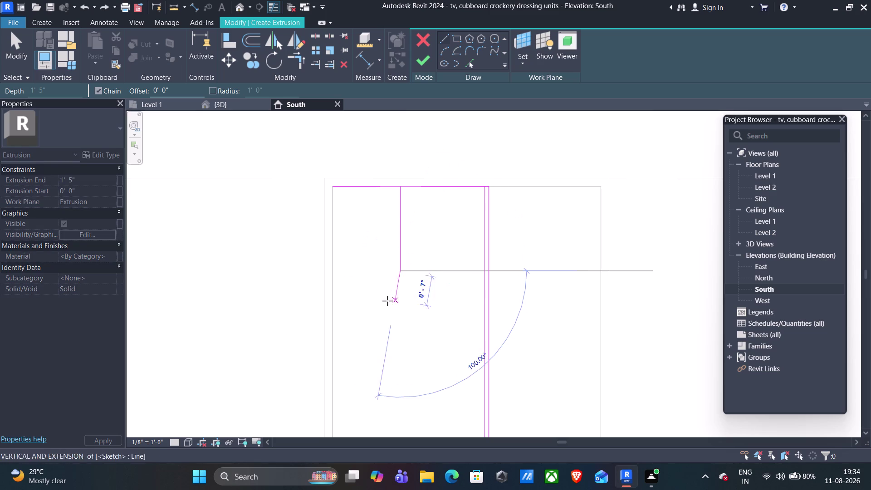
key(Escape)
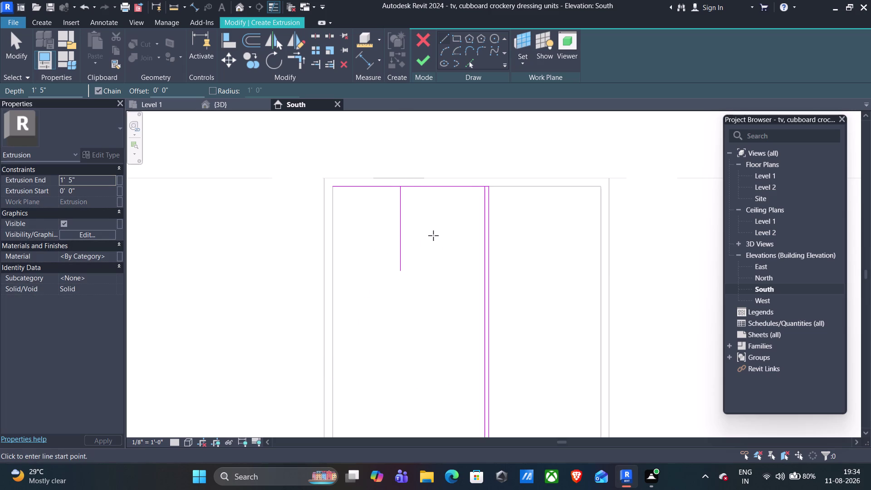
key(ctrl+z)
Sketch the left-bay vertical divider from the top edge at an exact 1'9" length.
click(400, 186)
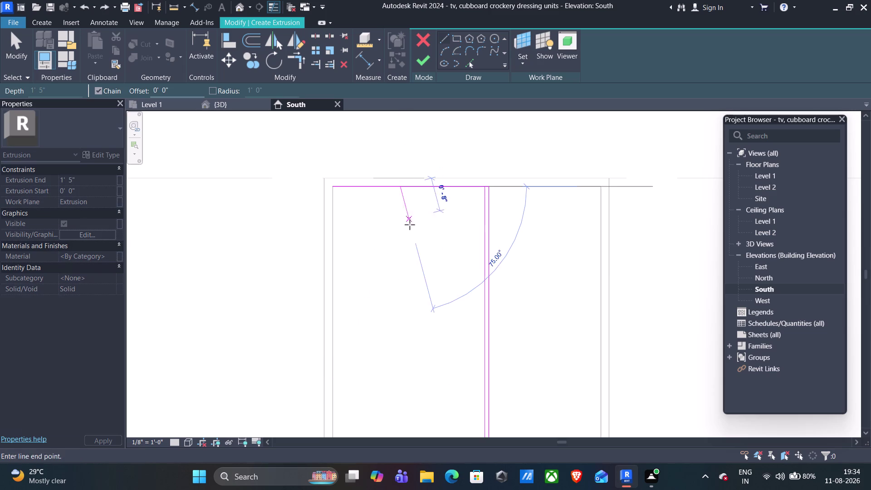
key(1)
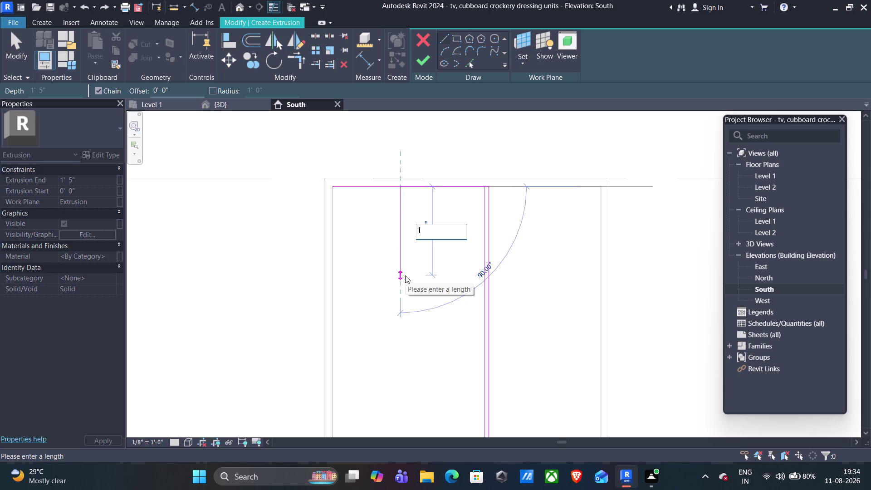
key(apostrophe)
text(9")
key(Return)
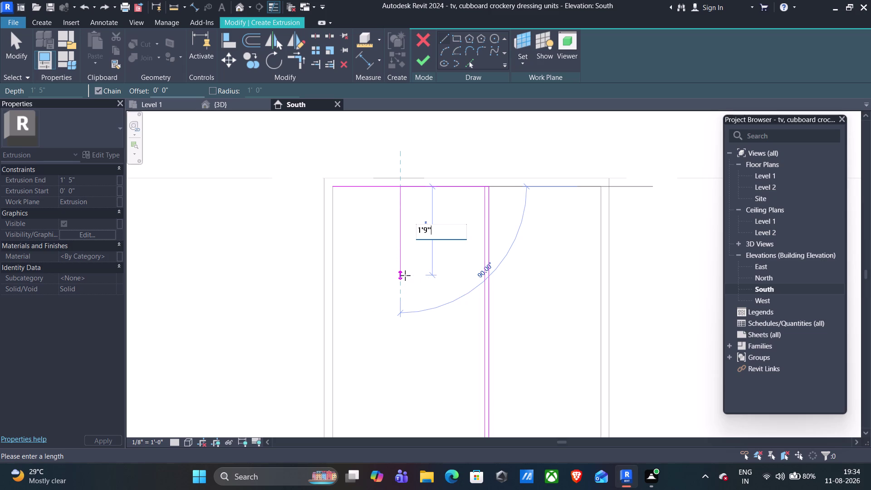
Sketch a horizontal shelf line across the full cupboard width.
click(332, 276)
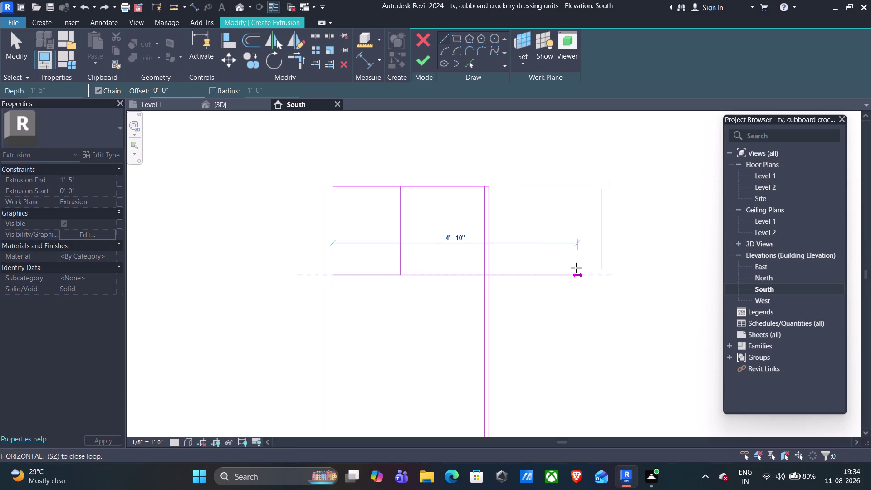
click(599, 275)
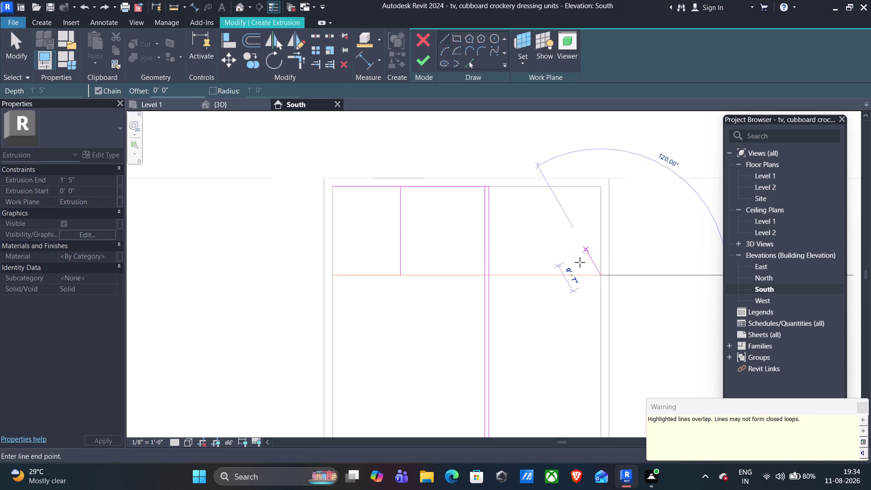
key(Escape)
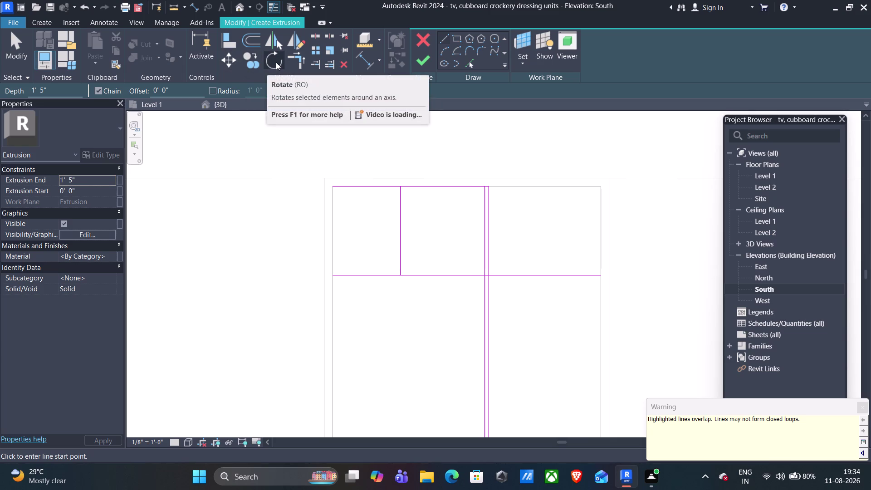
click(250, 45)
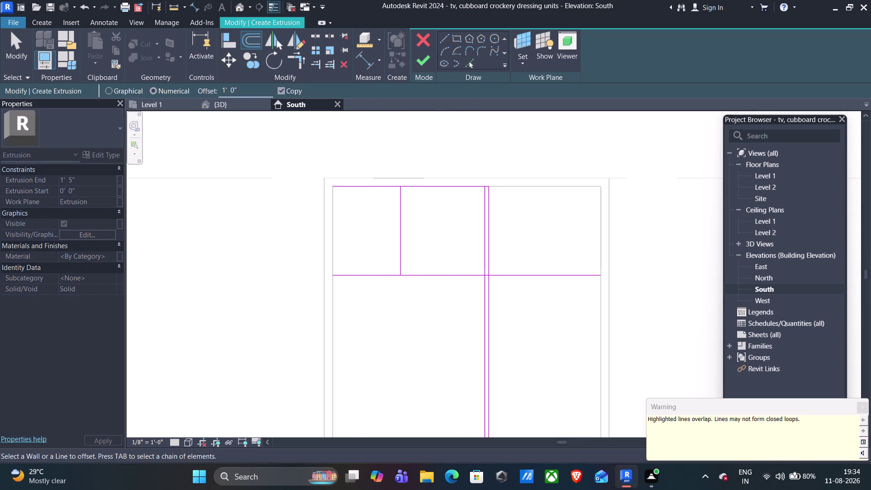
Set the sketch line offset to 1".
drag(240, 89, 202, 97)
text(1)
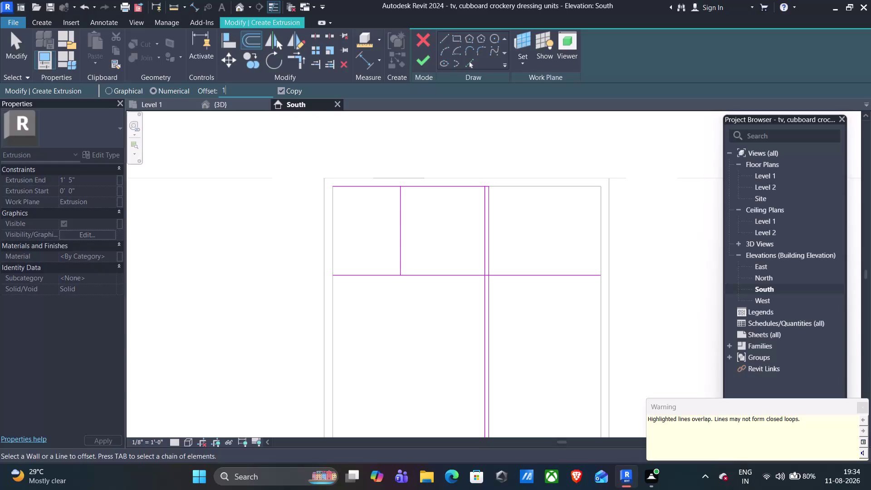
text(")
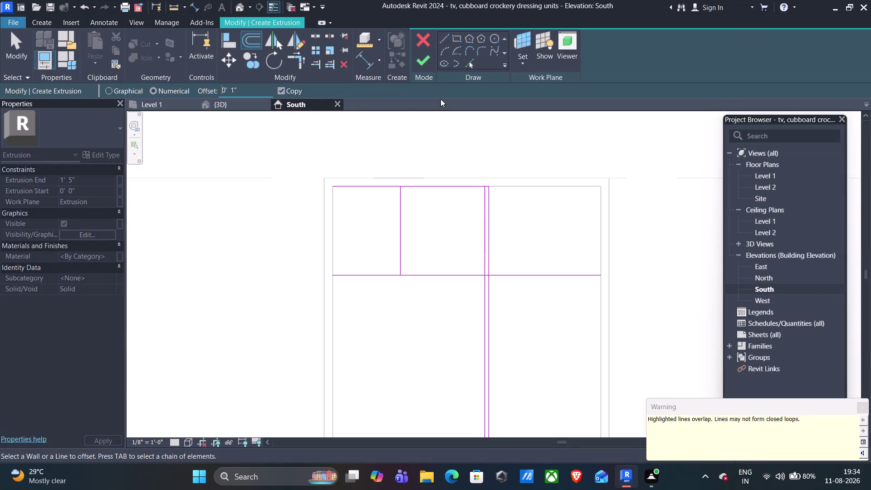
click(443, 37)
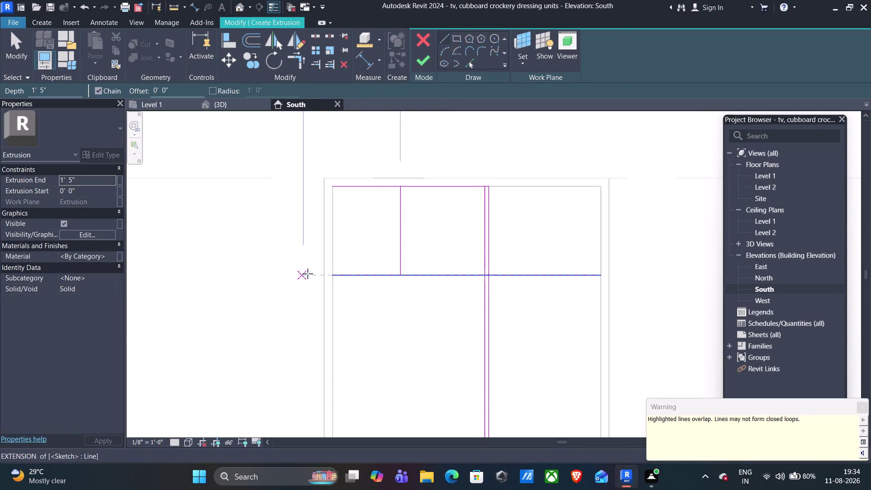
Start the shelf's second edge line at the left end and run it across the cupboard.
scroll(up, 3)
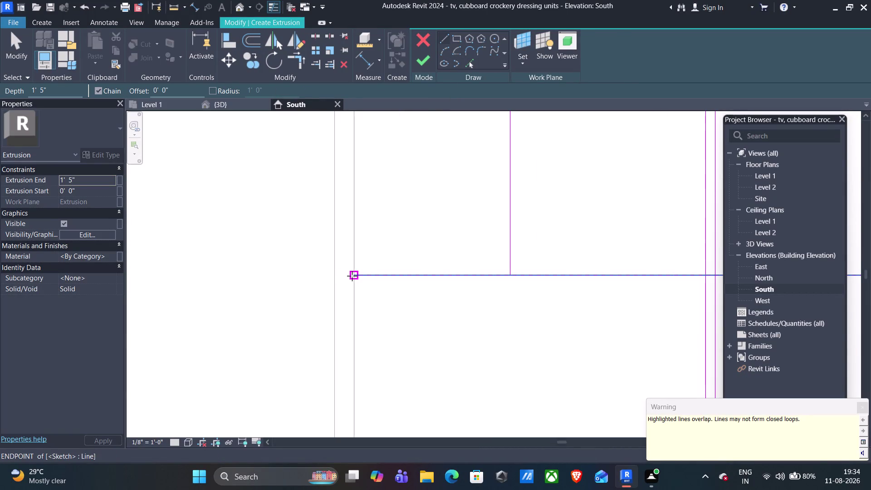
click(352, 276)
scroll(down, 3)
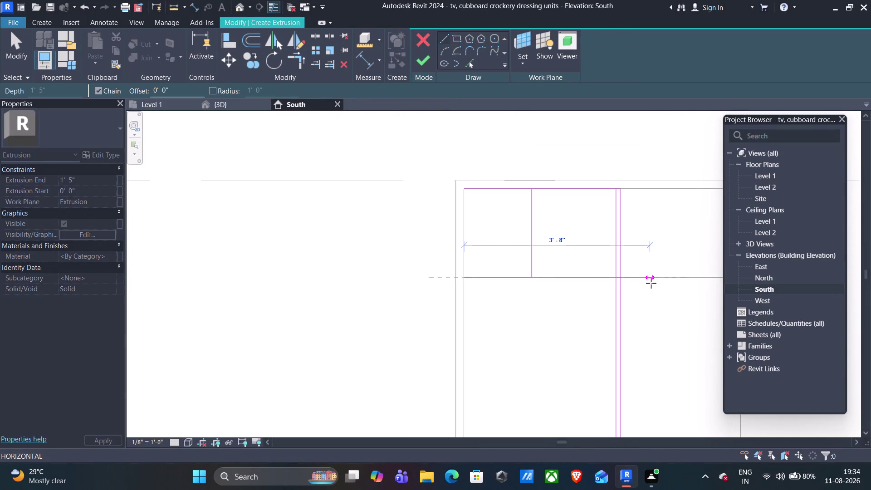
middle_drag(659, 277, 475, 282)
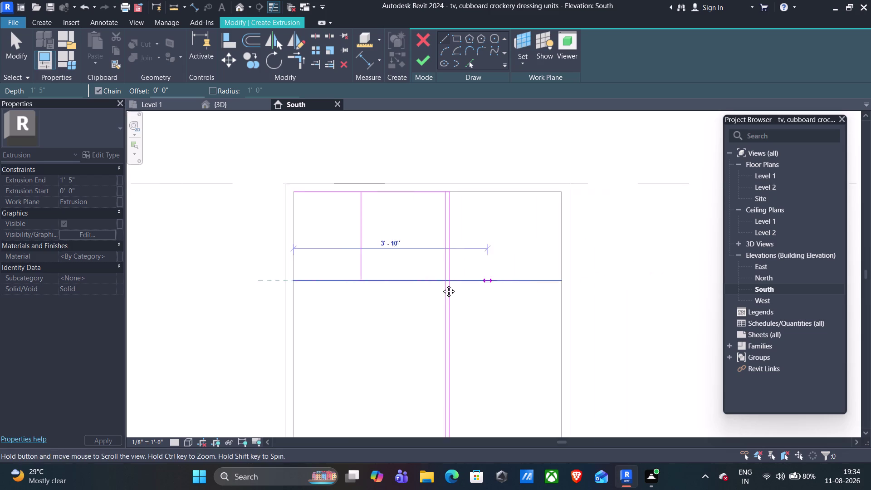
middle_drag(475, 281, 406, 285)
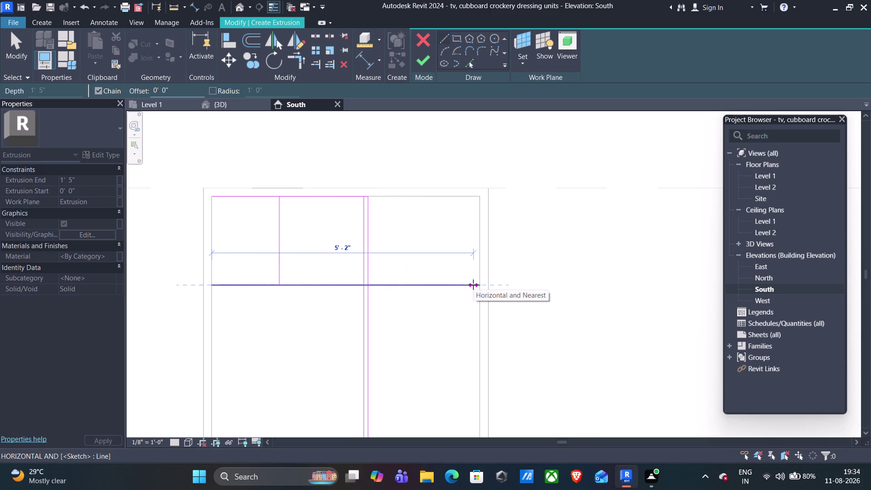
click(165, 85)
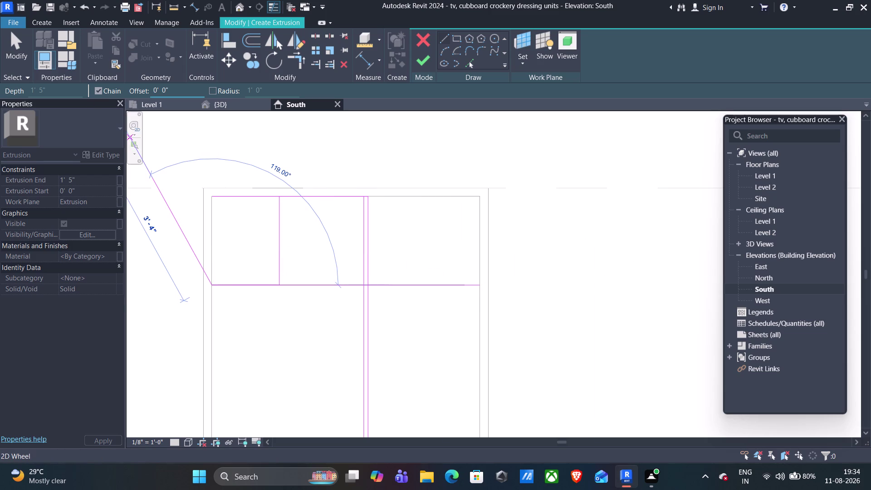
Abandon the stray sloped sketch line using the right-click menu.
key(BackSpace)
key(1)
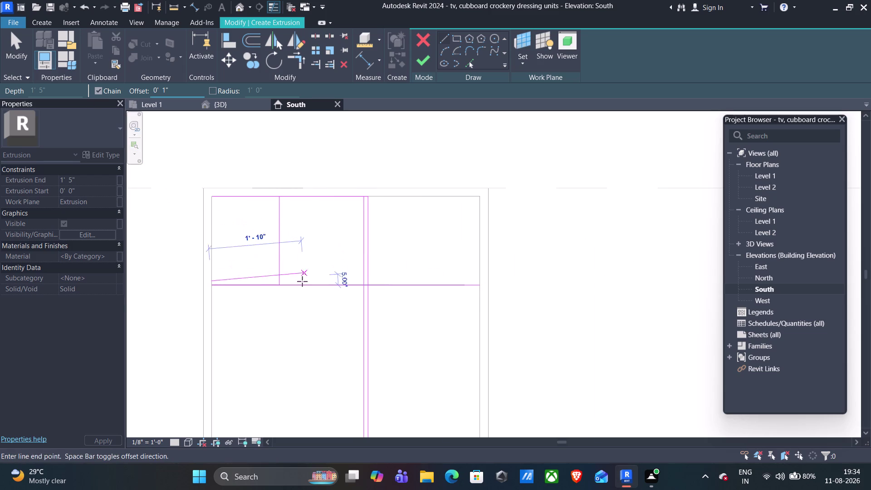
key(space)
key(space)
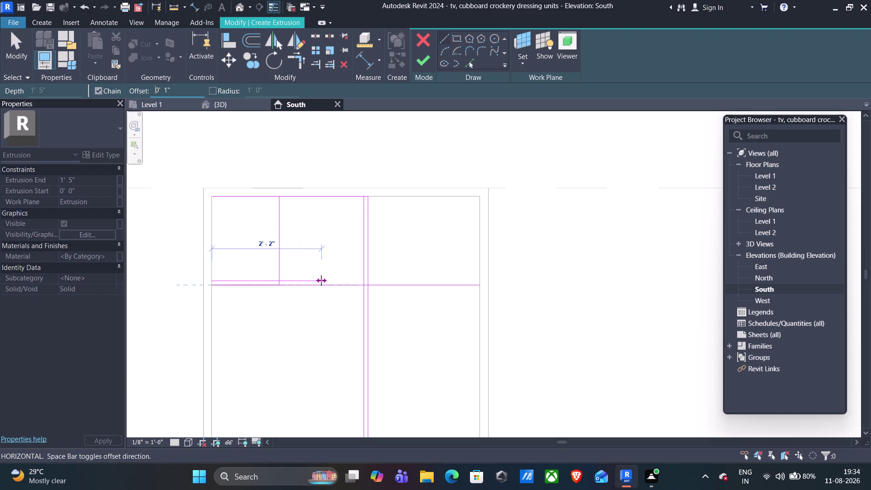
key(space)
key(space)
key(space)
key(space)
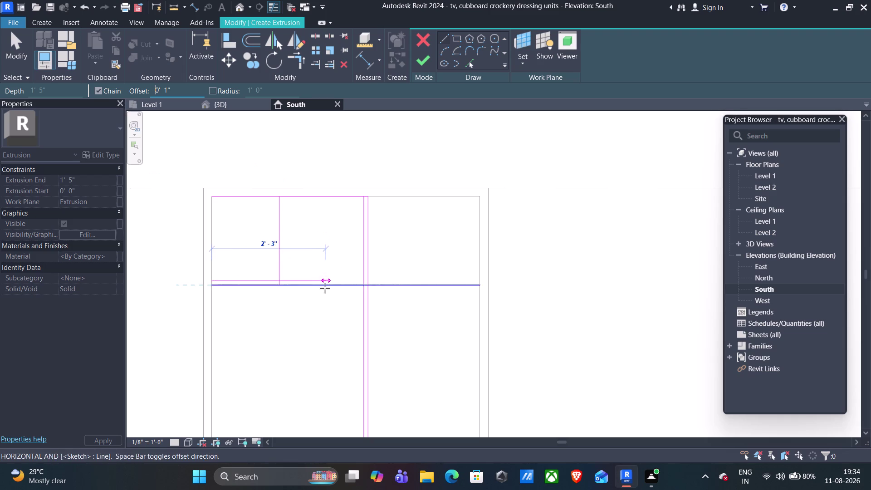
key(space)
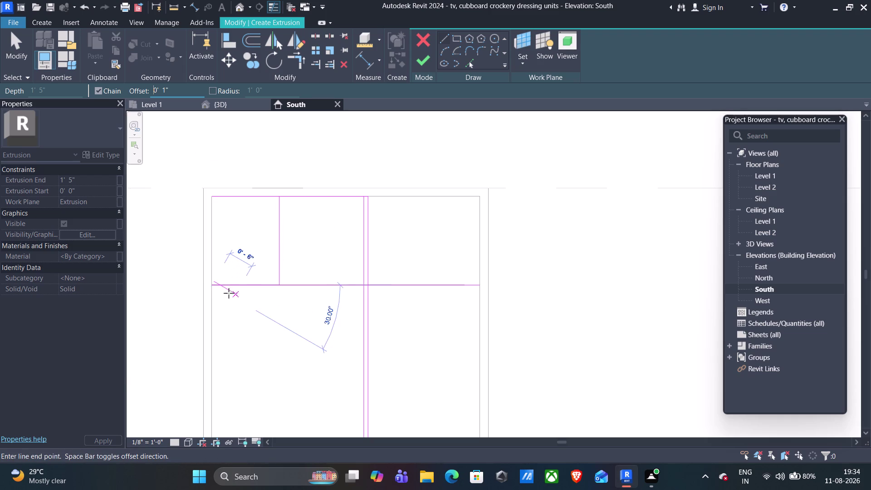
key(Escape)
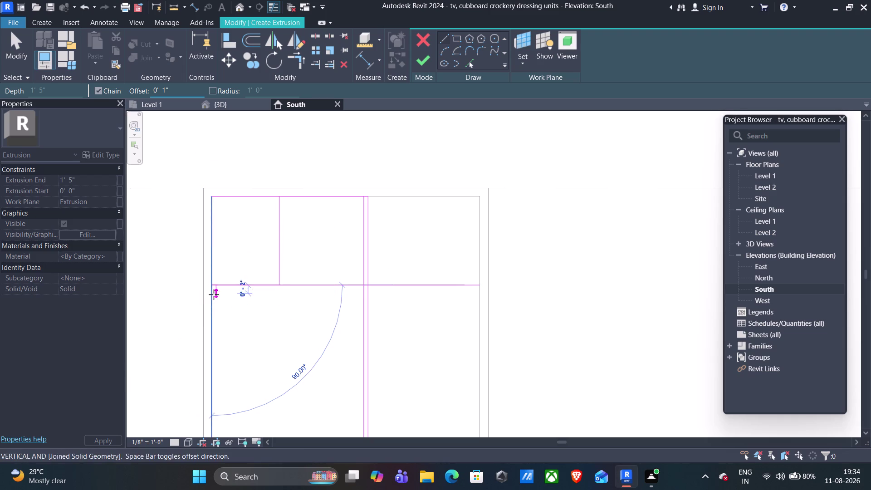
key(Escape)
key(Escape)
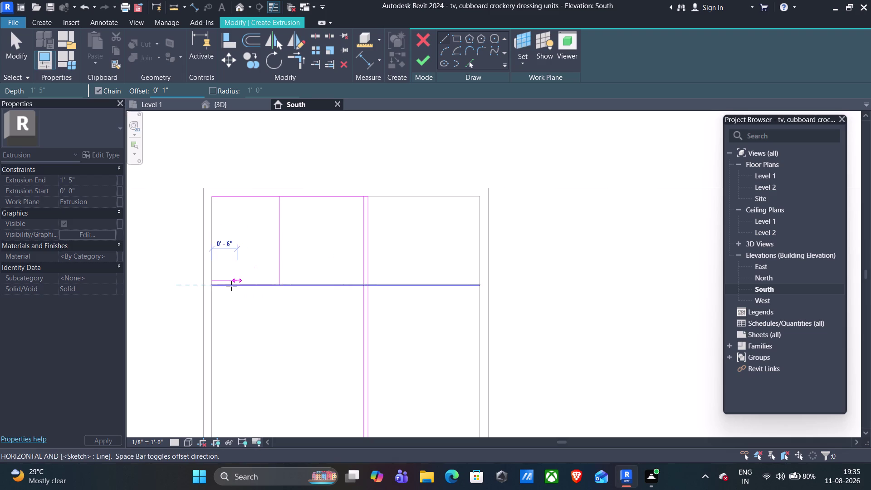
key(Escape)
key(space)
key(space)
key(space)
key(space)
key(space)
key(space)
key(space)
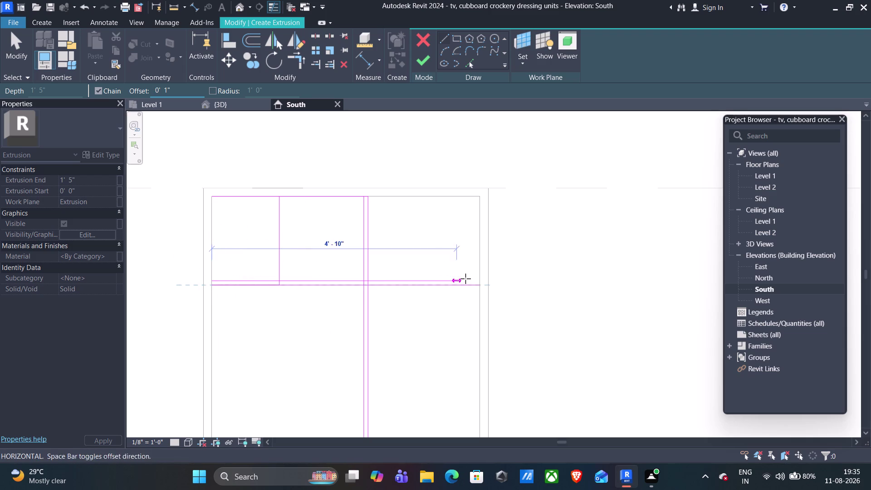
key(space)
key(space)
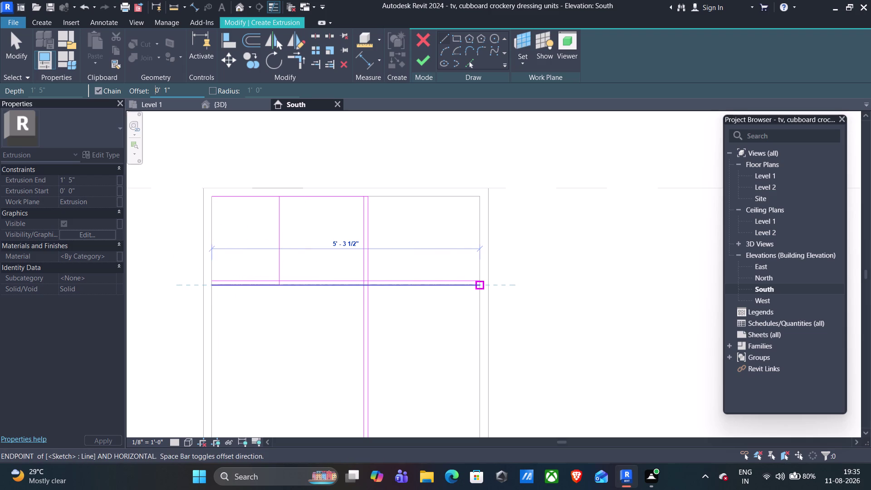
key(space)
key(space)
key(Escape)
key(Escape)
key(Escape)
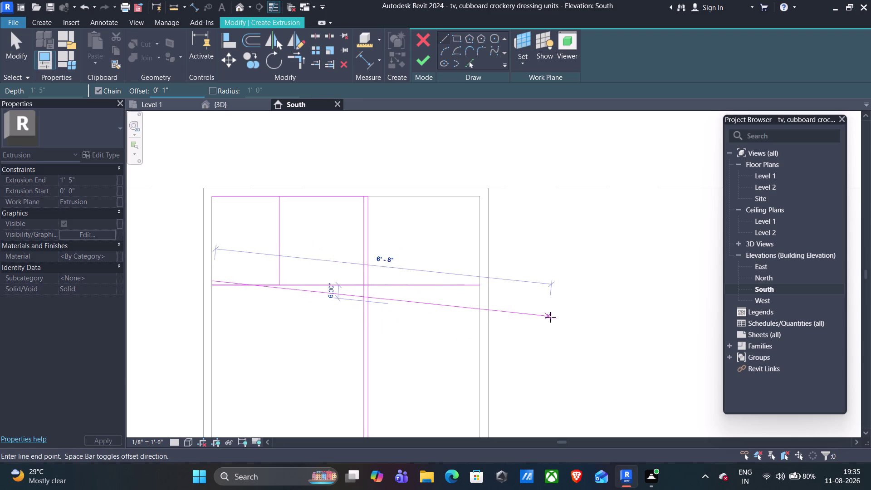
key(Escape)
key(Escape)
key(Escape)
key(Escape)
key(Escape)
key(Escape)
key(Escape)
key(Escape)
key(Escape)
key(Escape)
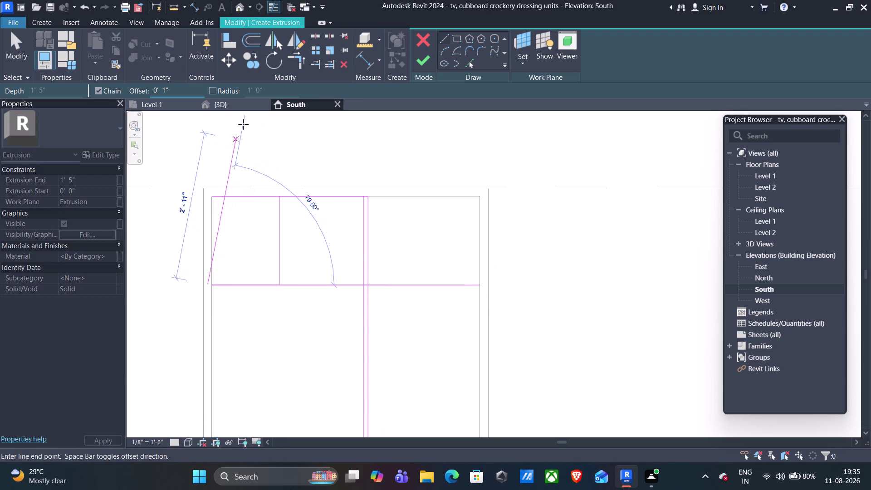
key(Escape)
key(Escape)
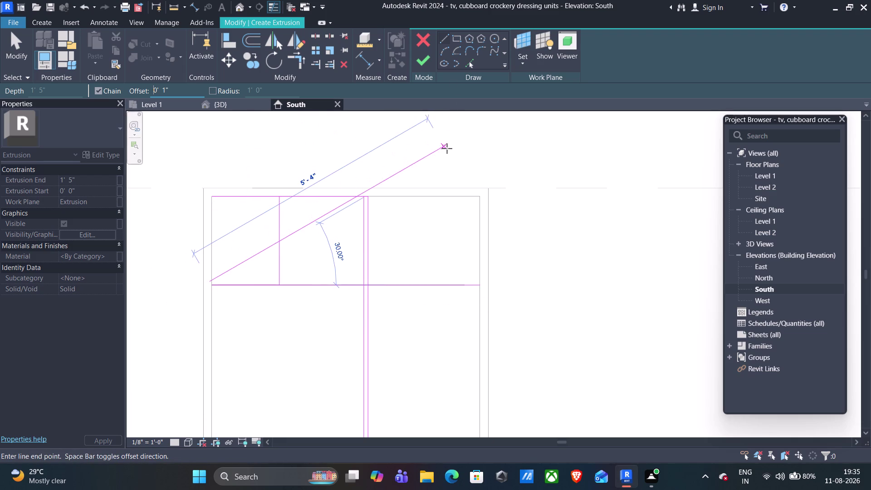
key(Escape)
key(Escape)
right_click(461, 154)
click(508, 159)
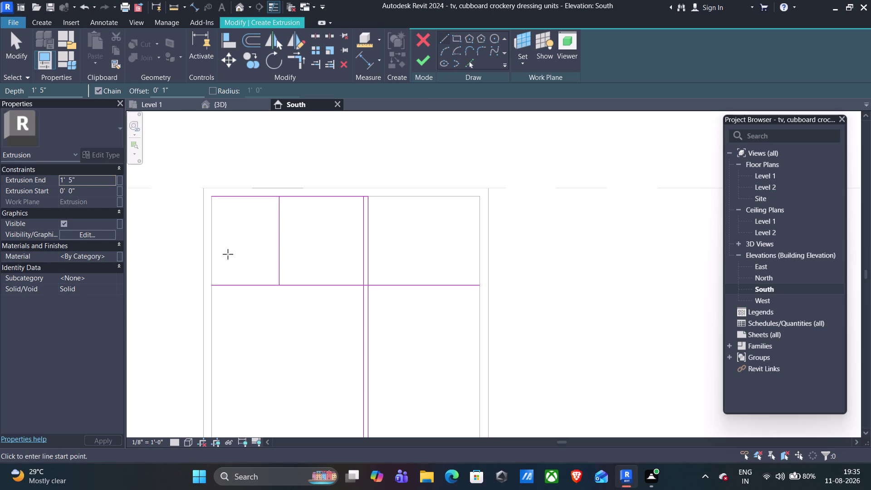
Draw the 1"-offset shelf edge line from the cupboard's left side to its right side.
click(213, 284)
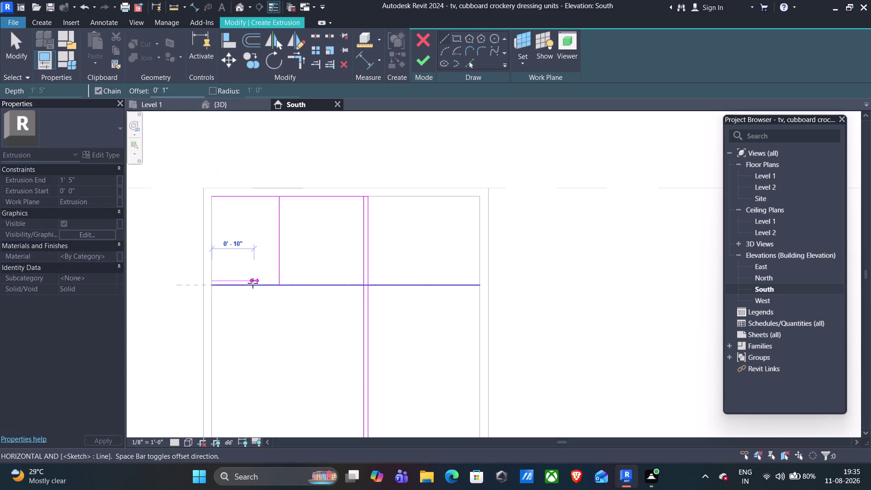
key(space)
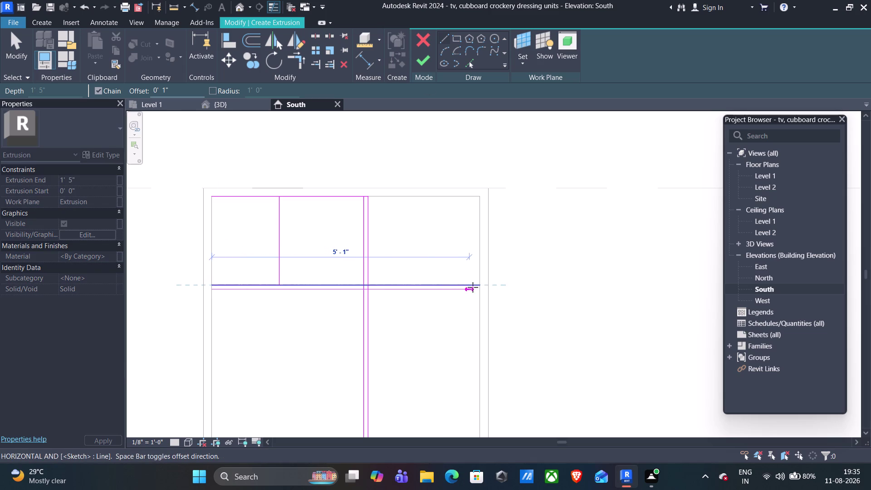
click(481, 287)
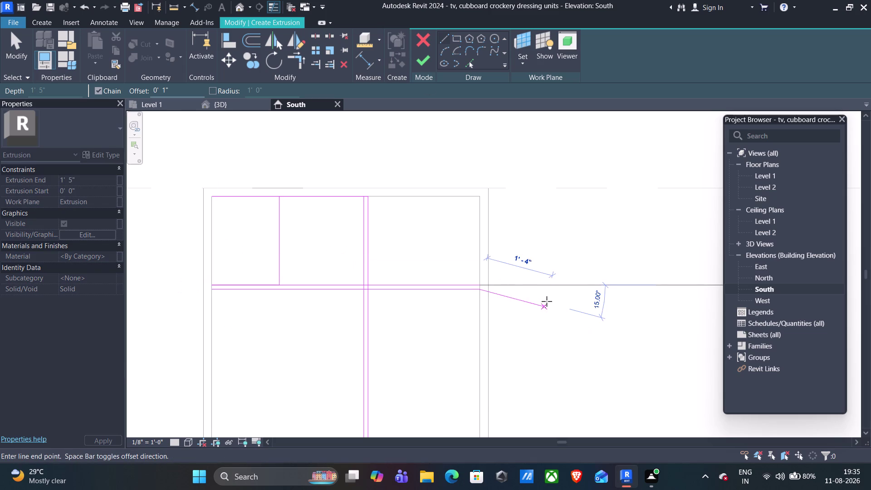
key(Escape)
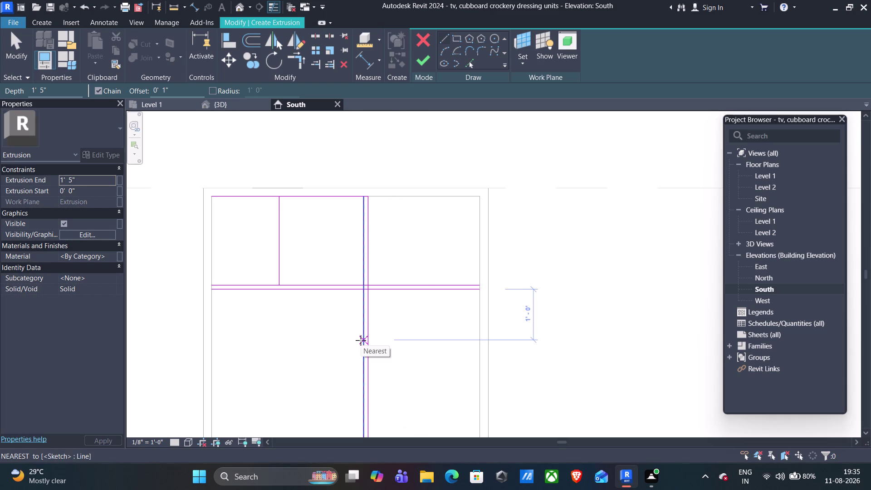
click(446, 40)
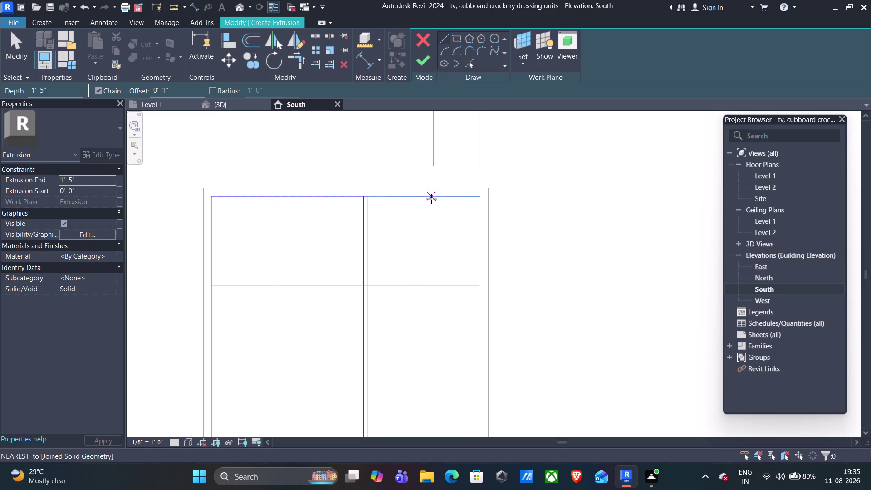
Sketch a 1'9" vertical partition starting just under the shelf.
click(430, 292)
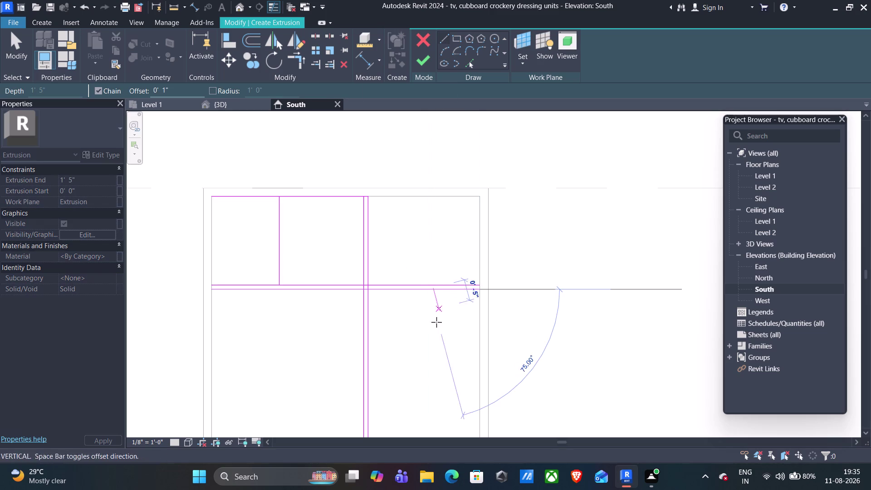
text(1)
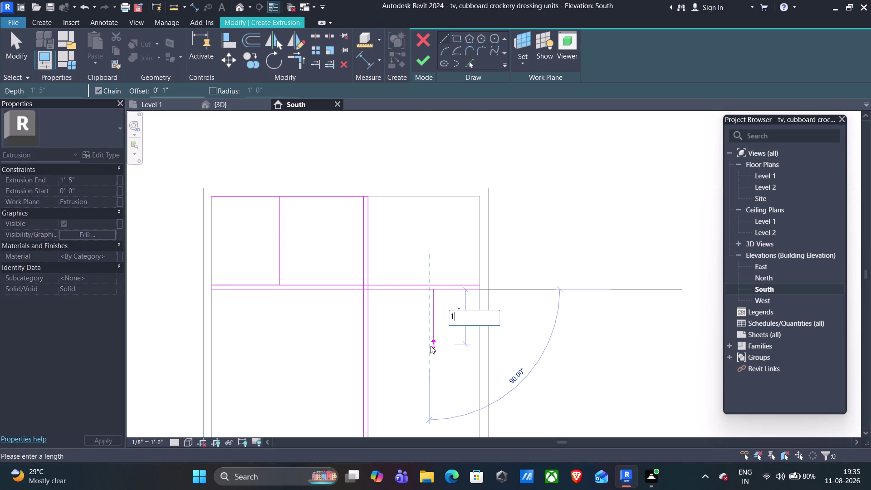
text('9")
key(Return)
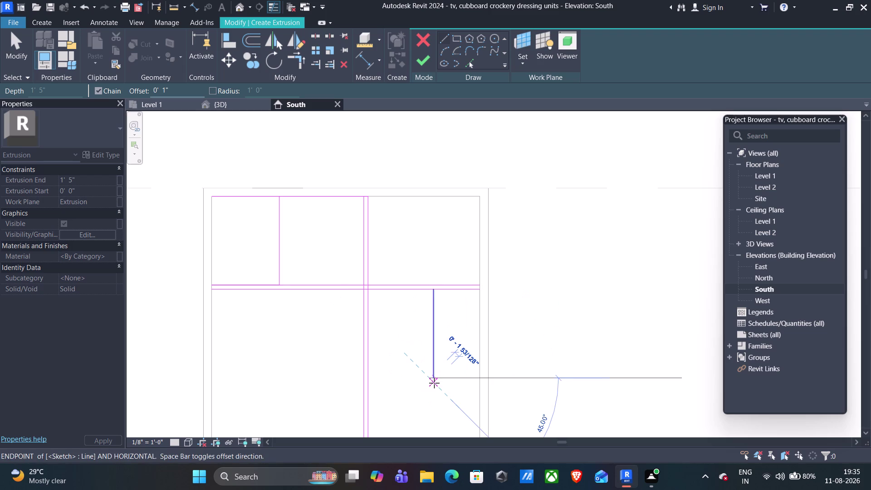
Sketch the lower shelf line from the partition's foot to the cupboard's right side.
click(368, 377)
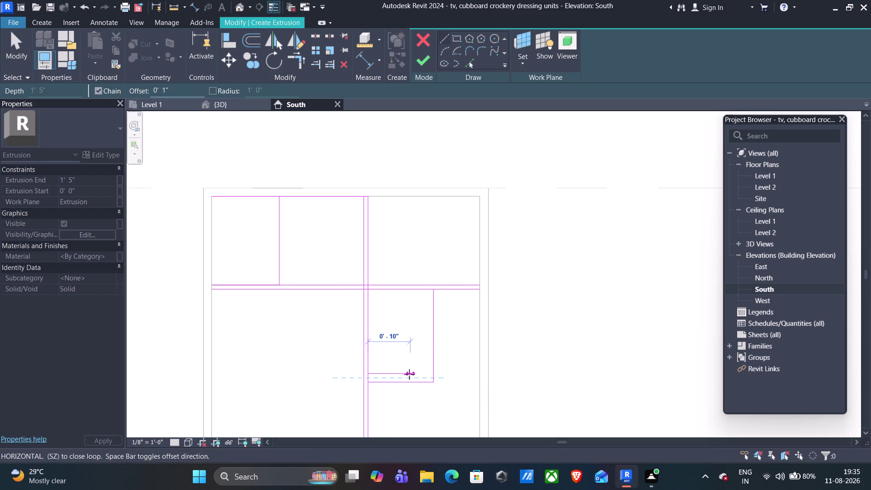
key(Escape)
click(433, 380)
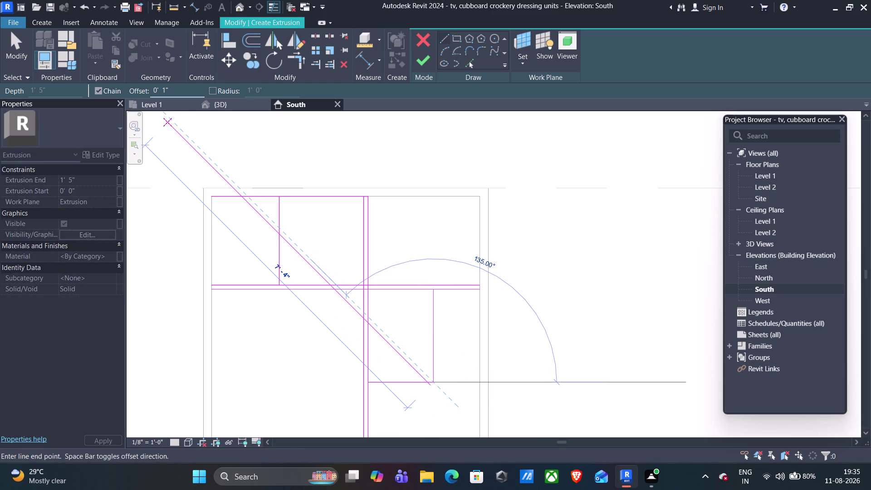
drag(167, 89, 165, 90)
drag(164, 90, 162, 91)
key(BackSpace)
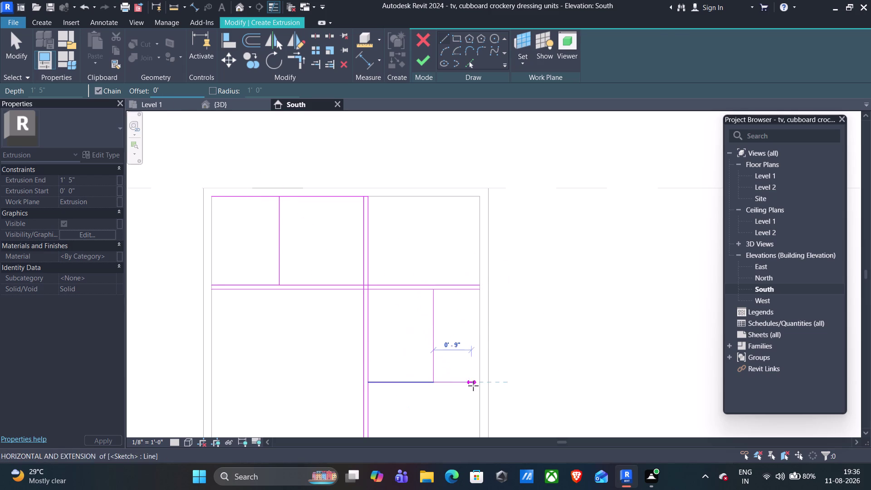
click(480, 381)
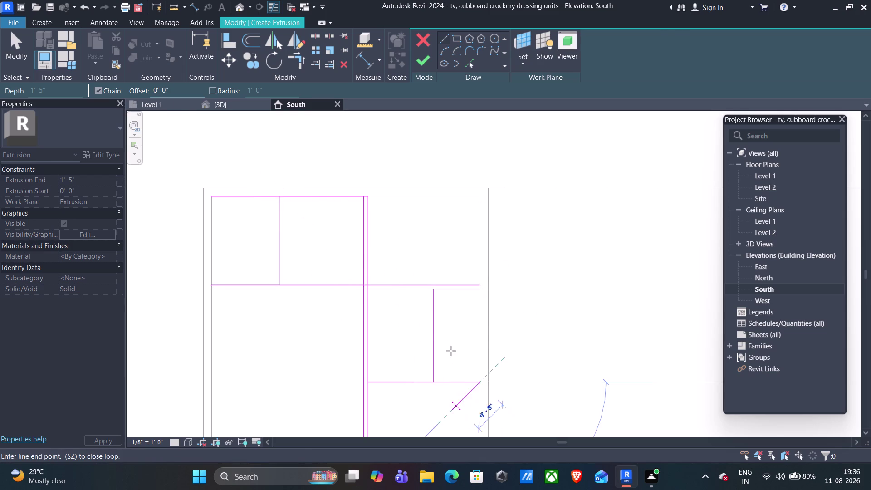
key(Escape)
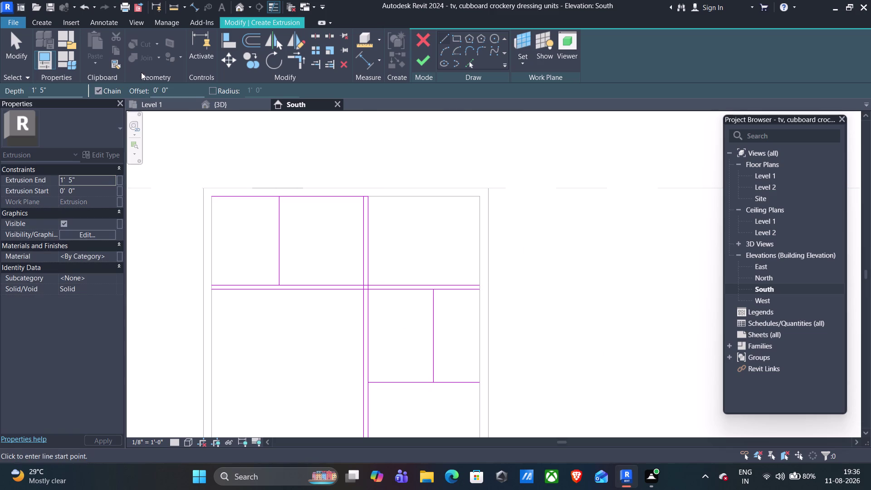
Set the offset to 1" and draw the lower shelf's second edge to the right side.
click(166, 88)
key(BackSpace)
key(1)
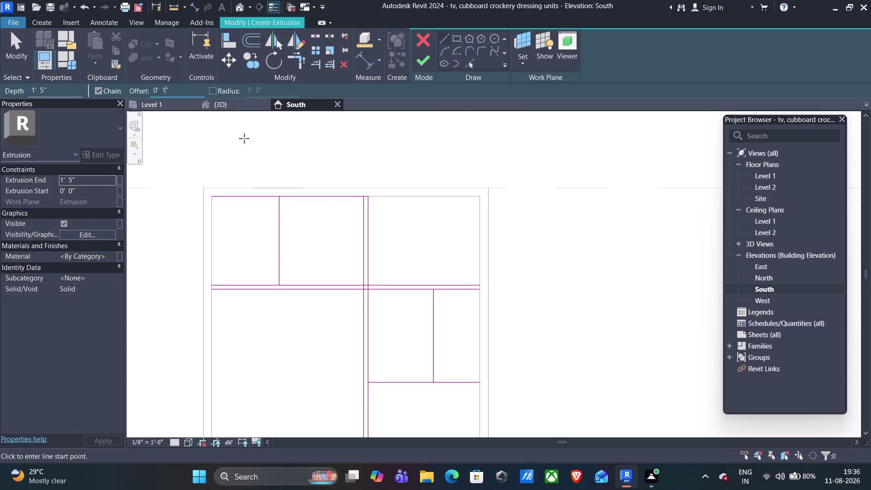
scroll(up, 3)
scroll(up, 3)
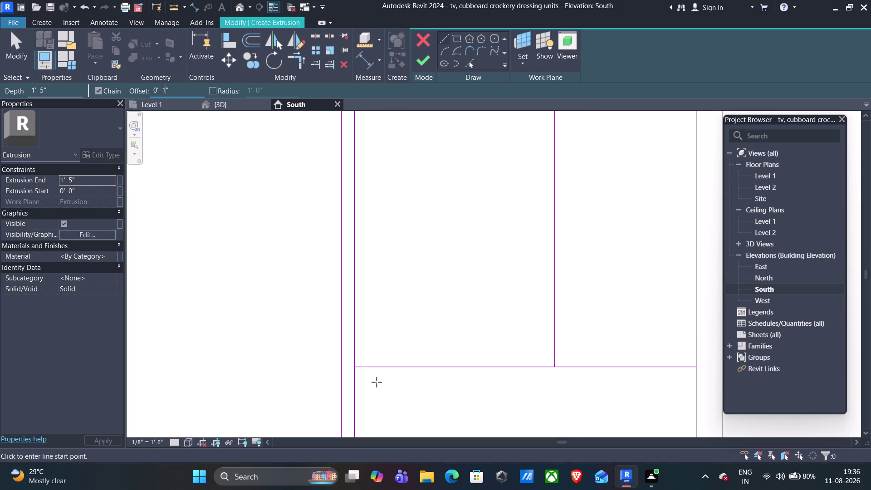
click(355, 366)
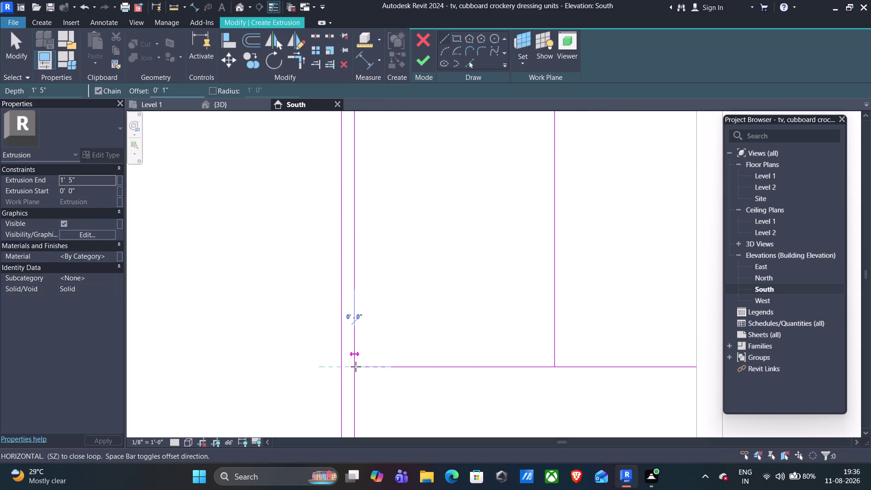
key(space)
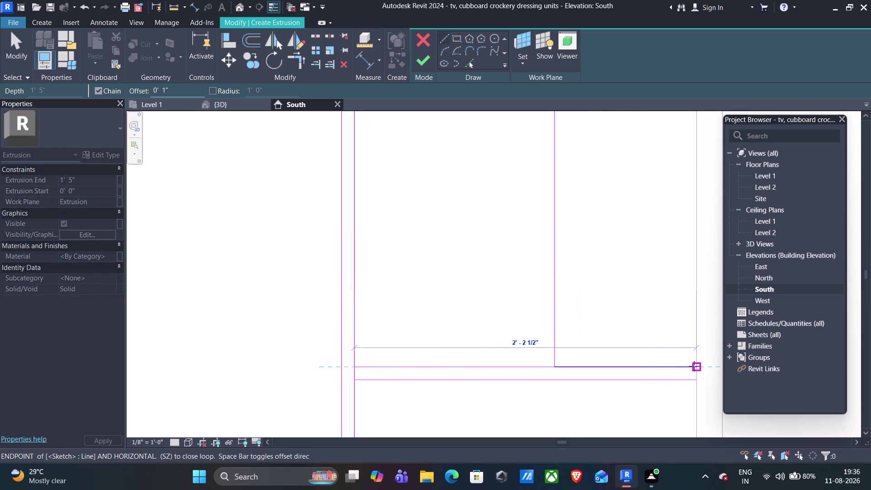
click(696, 367)
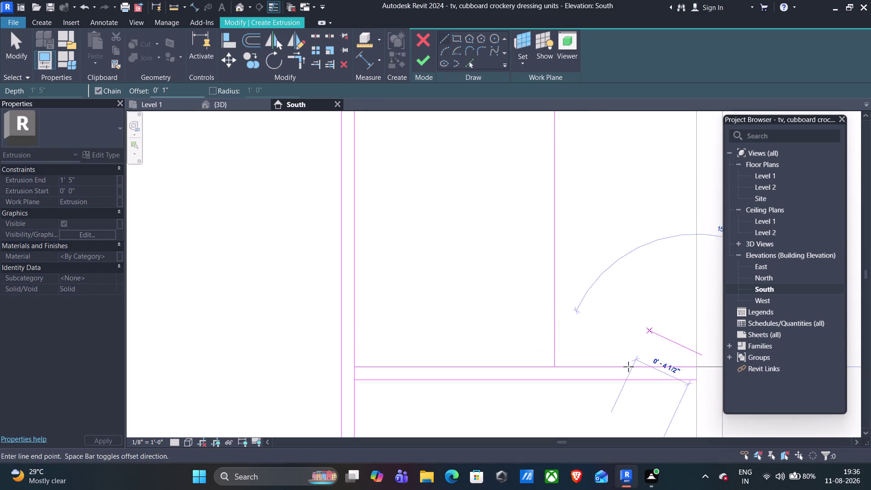
key(Escape)
Sketch a 1'9" vertical partition under the main shelf.
middle_drag(570, 399, 572, 395)
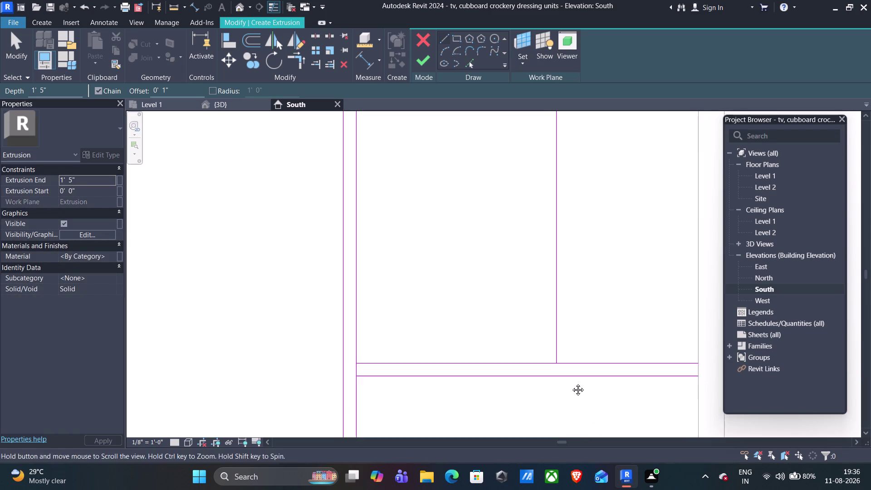
middle_drag(571, 395, 554, 316)
scroll(down, 3)
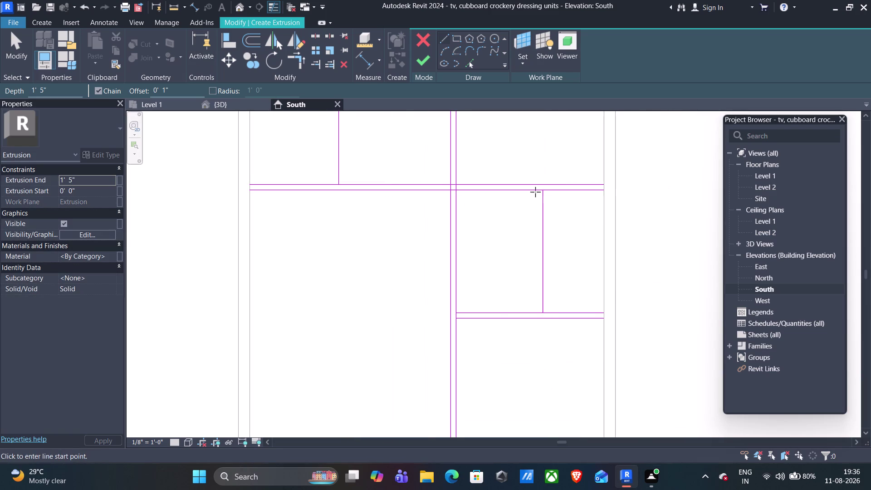
click(542, 321)
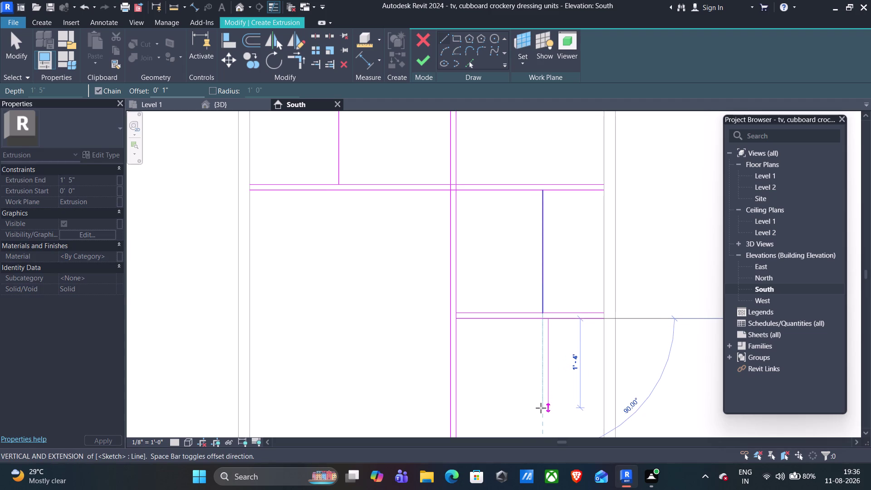
text(1')
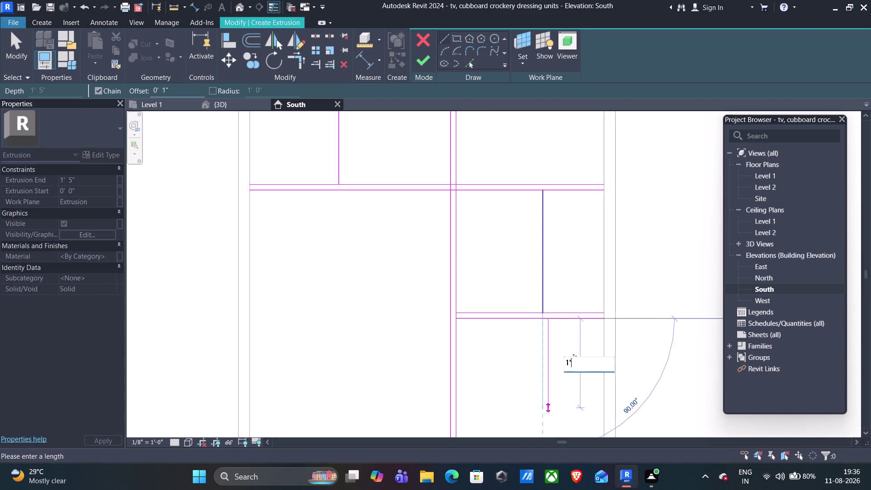
key(9)
key(shift+quotedbl)
key(Return)
Reset the sketch line offset to 0.
scroll(down, 3)
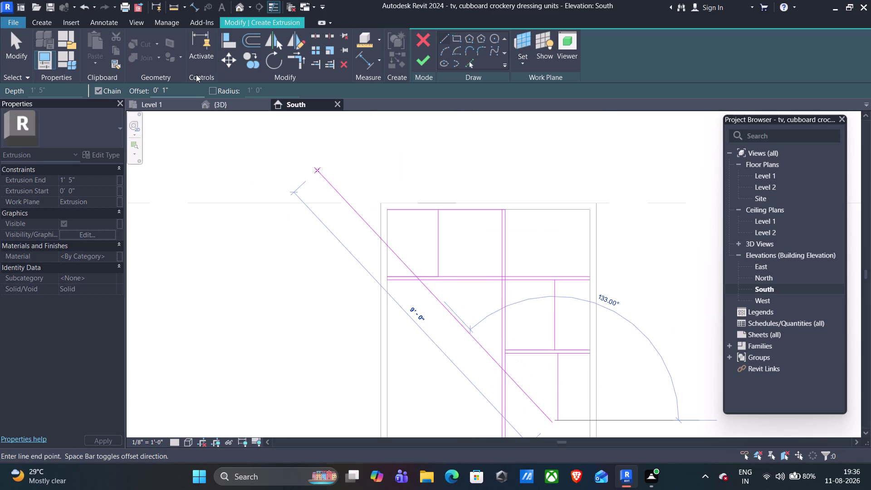
click(172, 88)
drag(175, 91, 161, 89)
key(0)
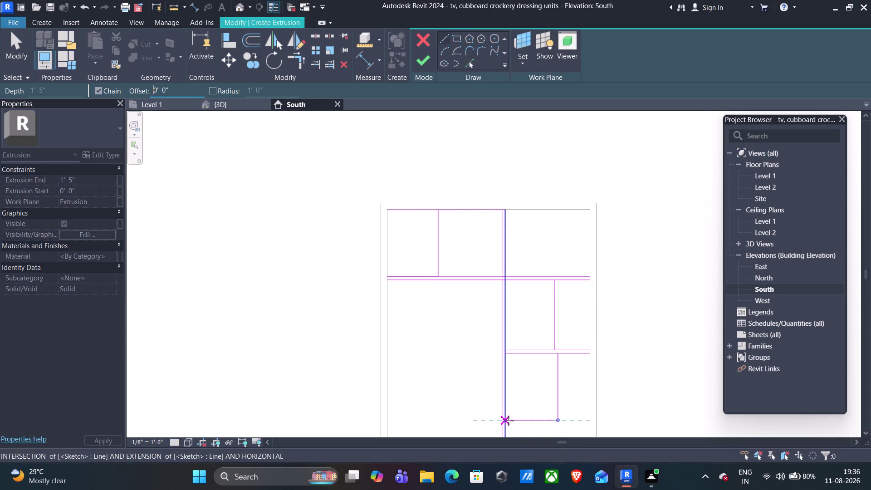
Draw a shelf line from the central partition to the cupboard's right side.
click(505, 421)
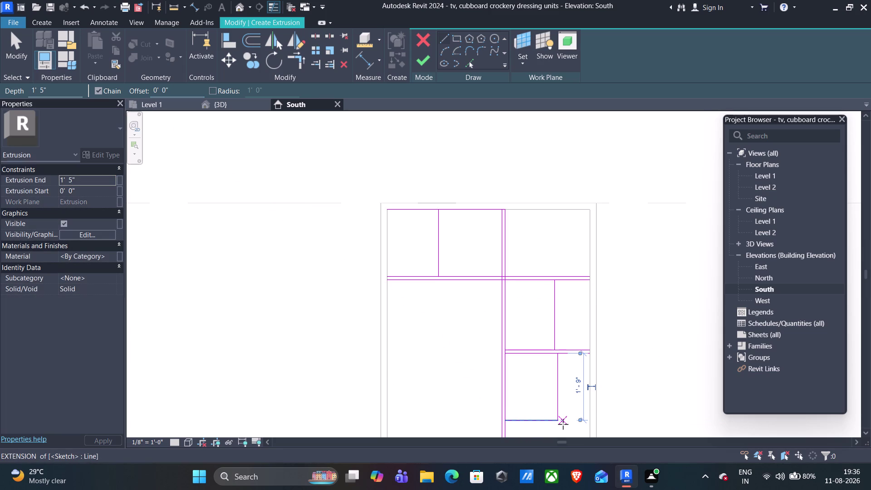
key(Escape)
click(559, 419)
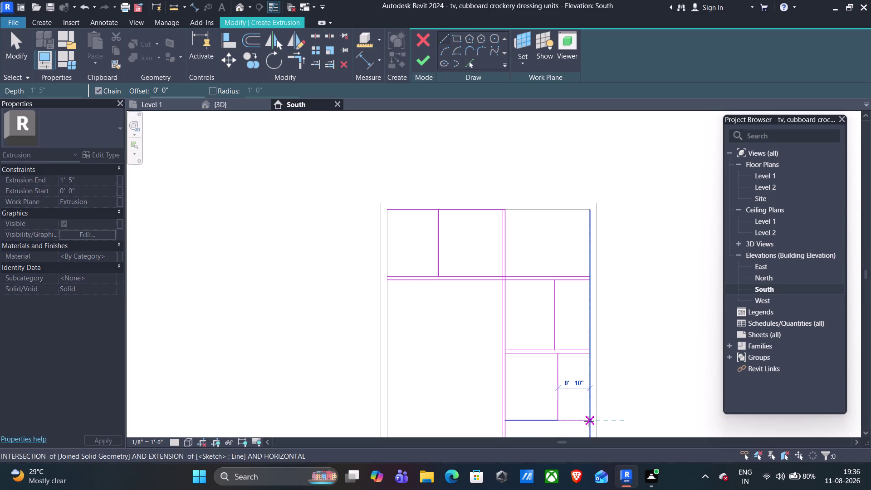
click(589, 421)
scroll(down, 3)
middle_drag(573, 429, 551, 365)
middle_drag(556, 388, 546, 372)
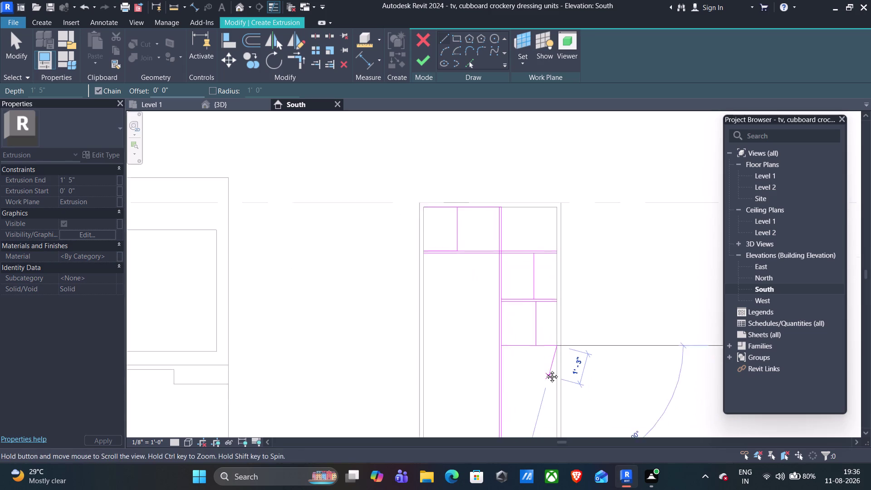
middle_drag(546, 372, 544, 368)
key(Escape)
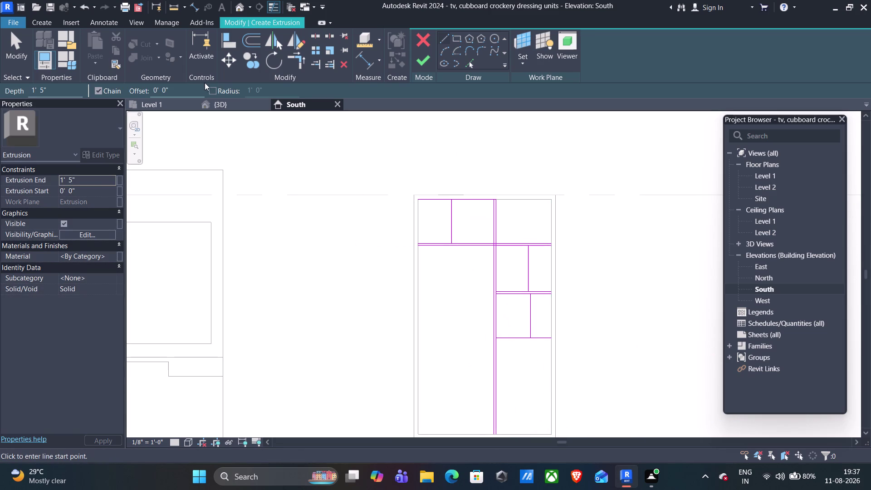
With a 1 offset, draw a shelf line from the partition edge to the cupboard's right side.
click(165, 88)
key(BackSpace)
key(1)
scroll(up, 3)
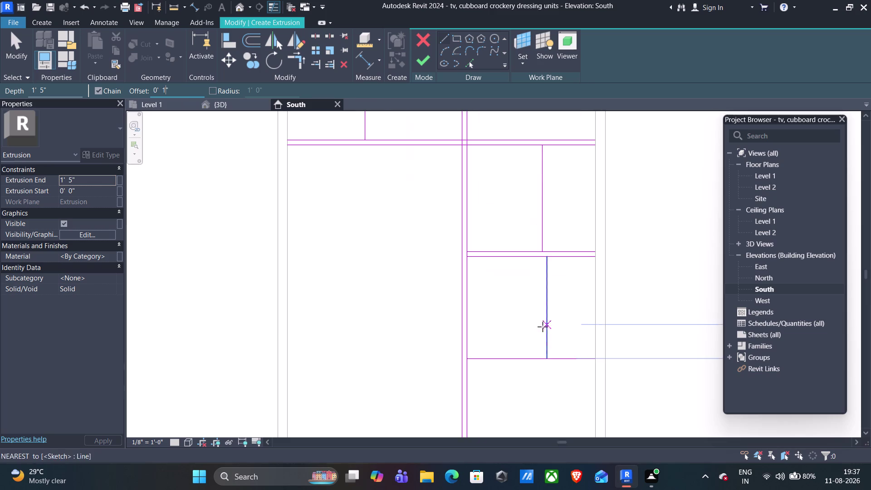
middle_drag(534, 409, 464, 327)
scroll(up, 3)
scroll(up, 3)
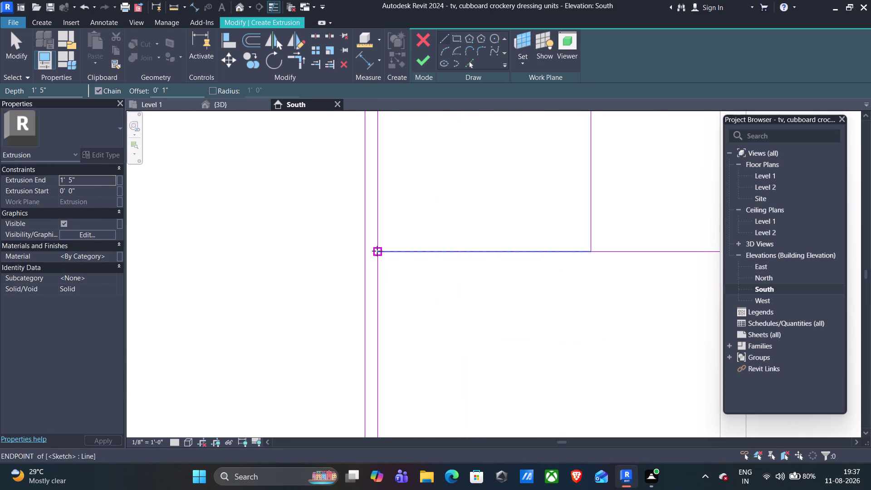
click(377, 251)
key(space)
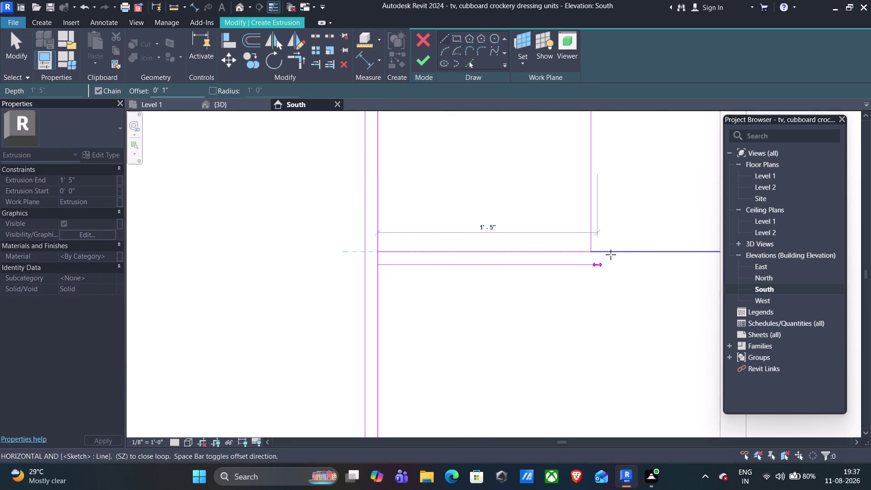
middle_drag(612, 255, 346, 239)
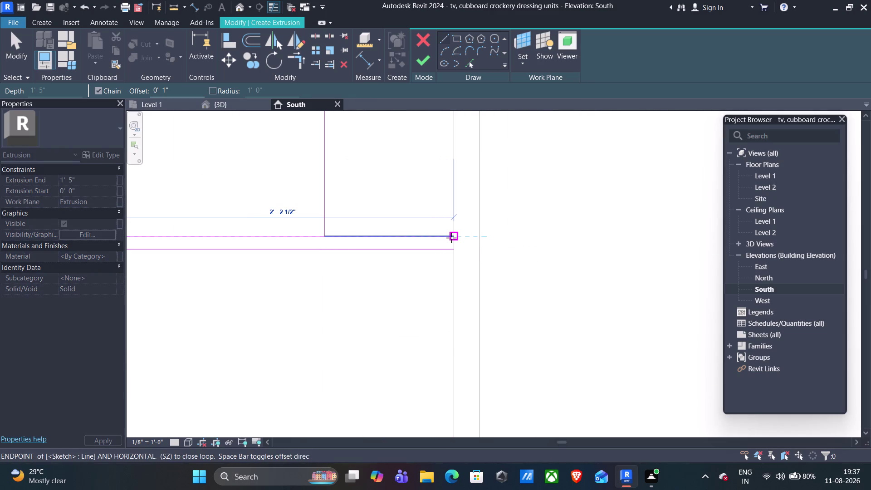
click(454, 238)
scroll(down, 3)
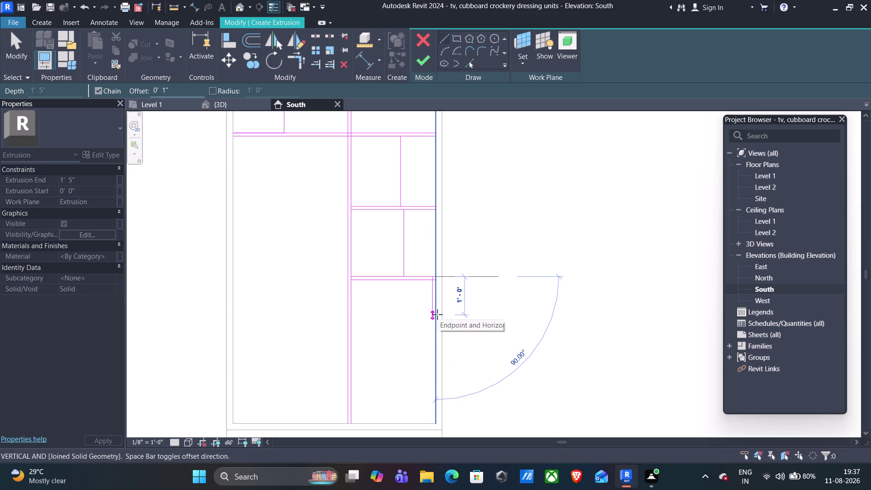
scroll(down, 3)
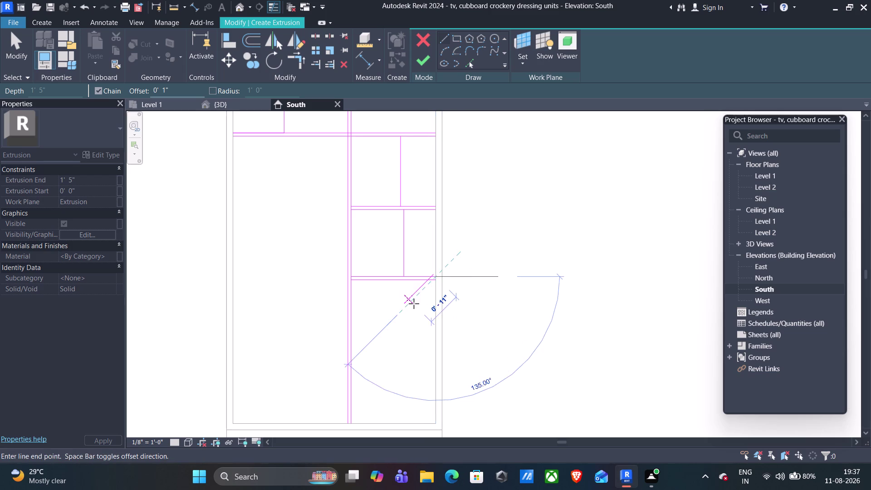
scroll(down, 3)
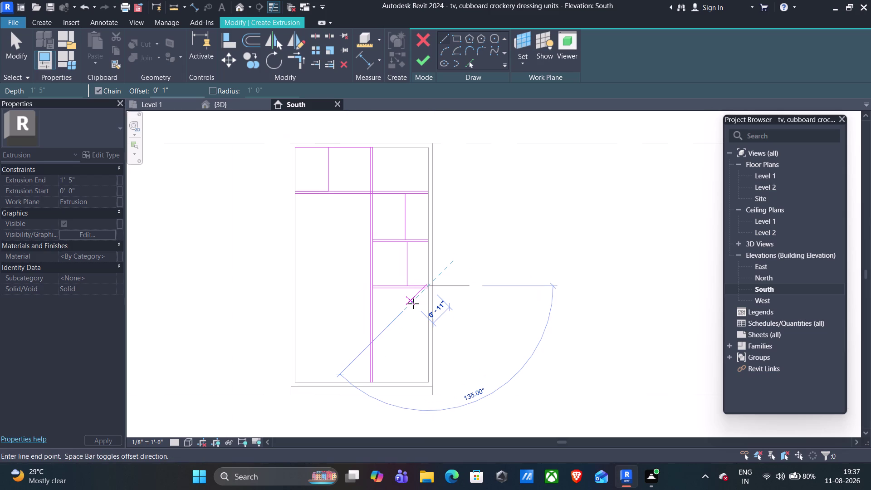
key(Escape)
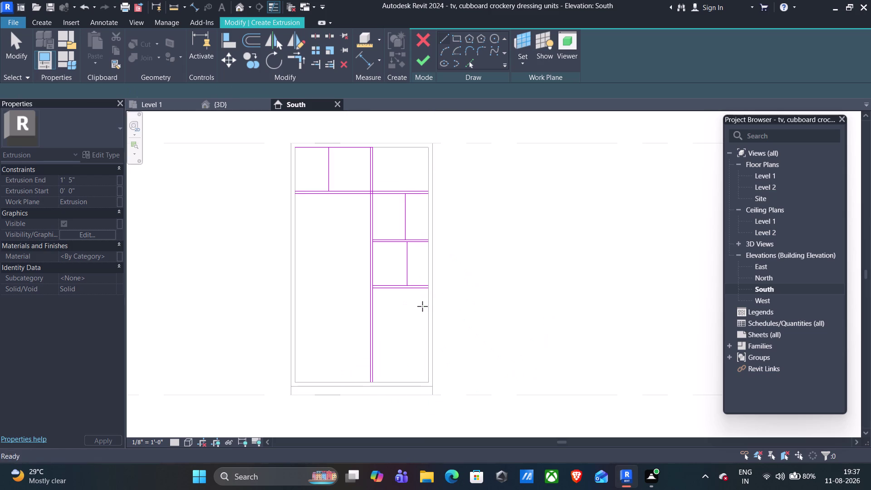
Draw a 1'9" partition line below the shelf.
click(446, 39)
scroll(up, 3)
click(400, 281)
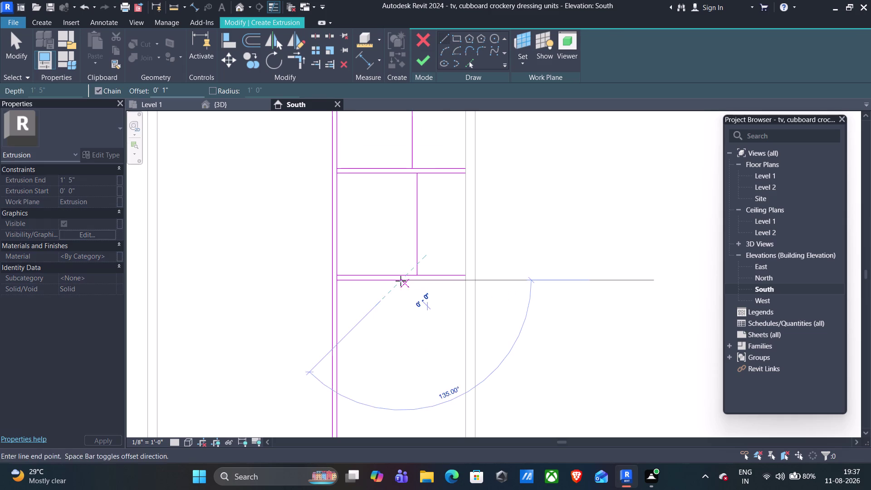
text(1'9)
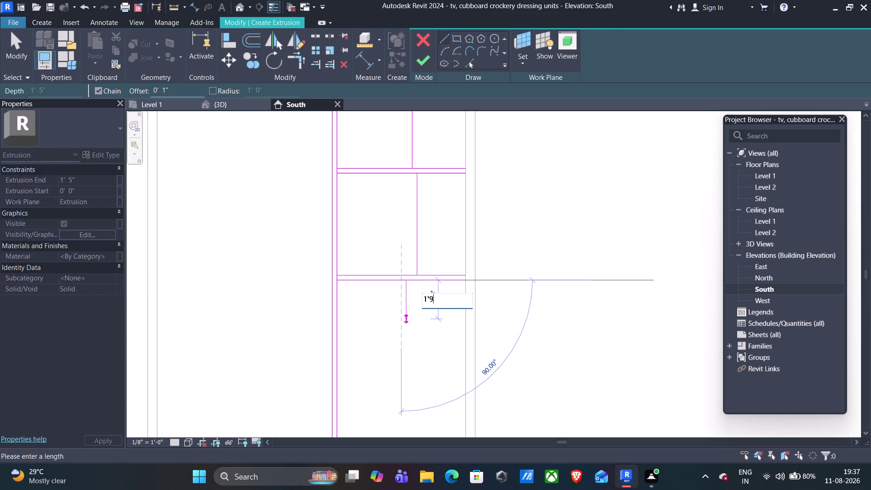
text(")
key(Return)
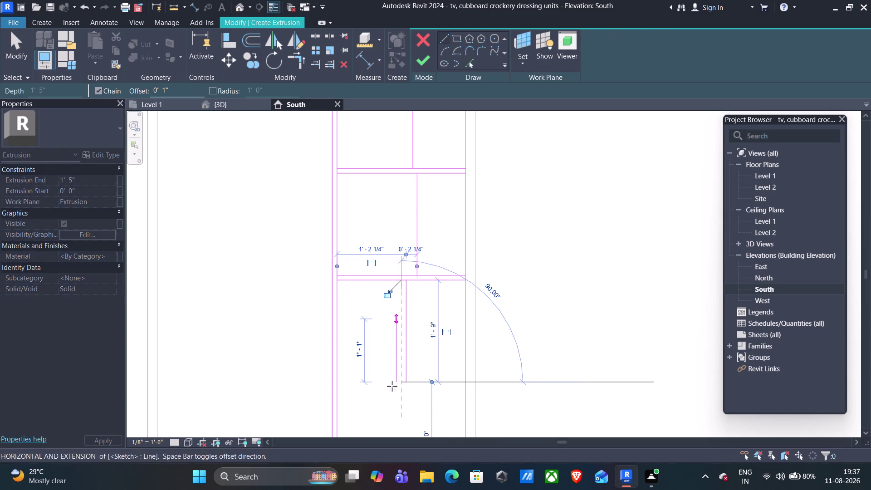
click(336, 383)
key(Escape)
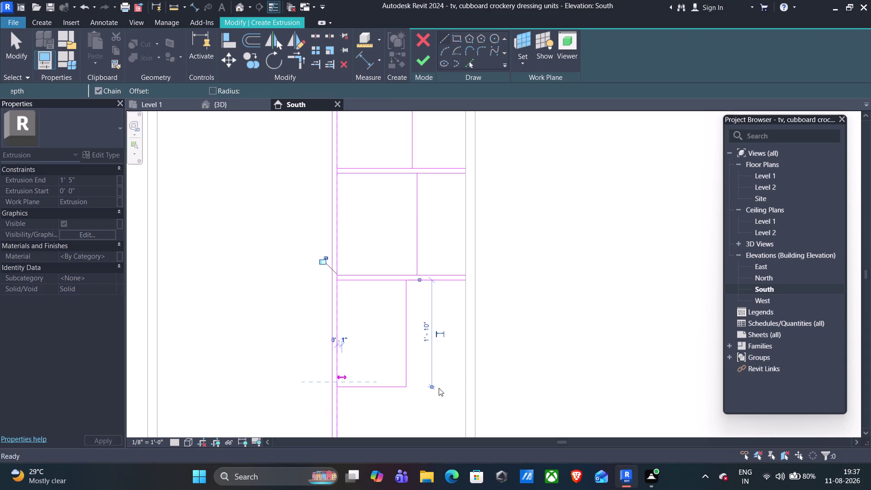
With zero offset, draw the lower shelf line from the partition bottom to the right side.
click(406, 386)
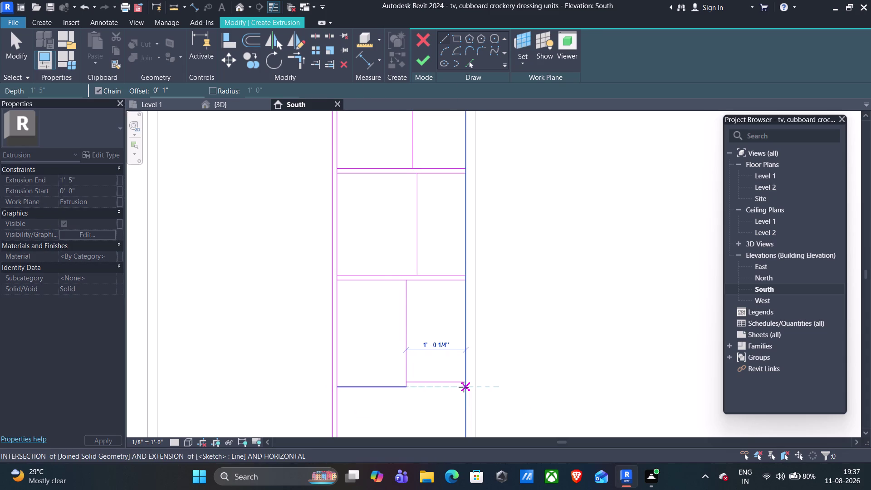
click(464, 387)
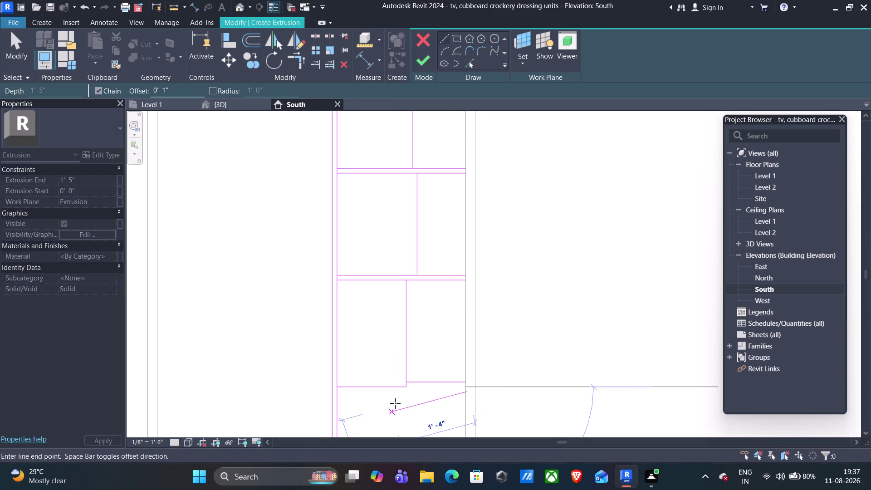
key(ctrl+z)
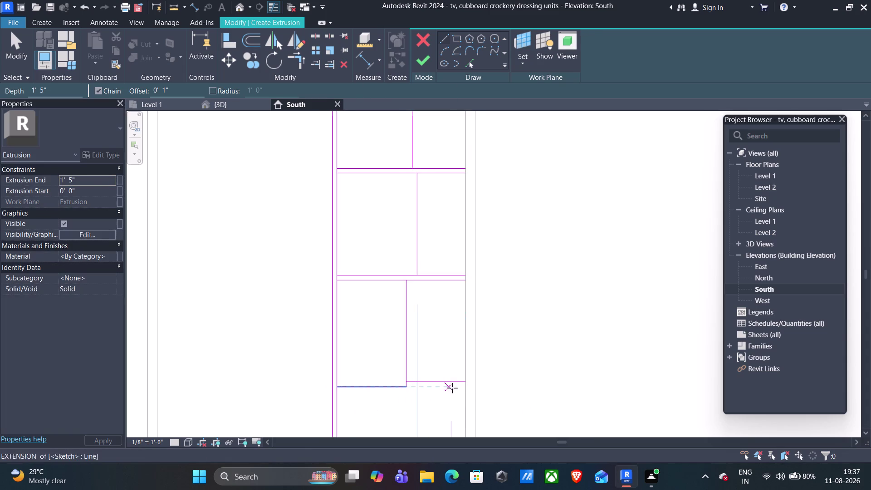
key(ctrl+z)
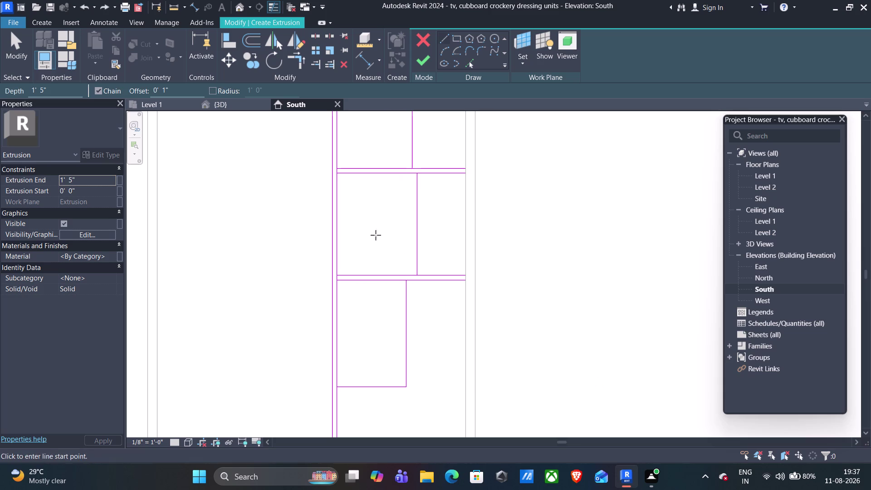
click(178, 91)
drag(178, 90, 150, 94)
key(0)
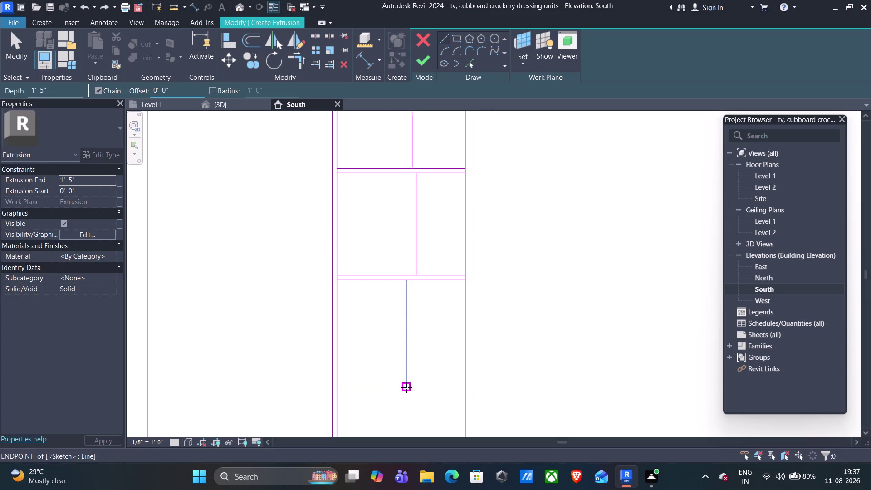
click(406, 387)
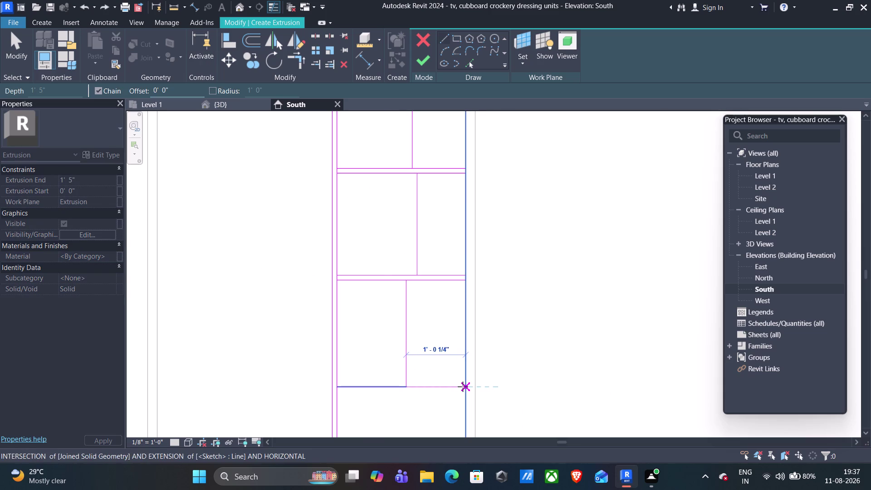
click(464, 387)
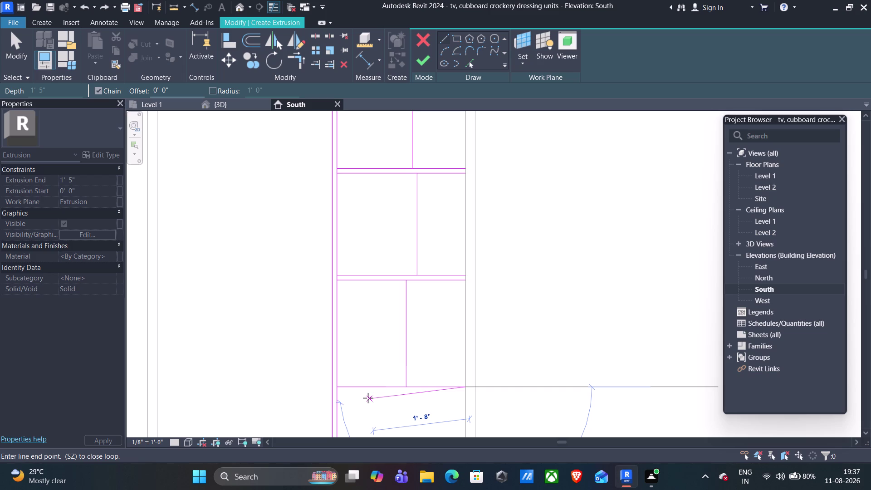
key(Escape)
With a 1 offset, draw the shelf's parallel edge across the compartment.
click(166, 91)
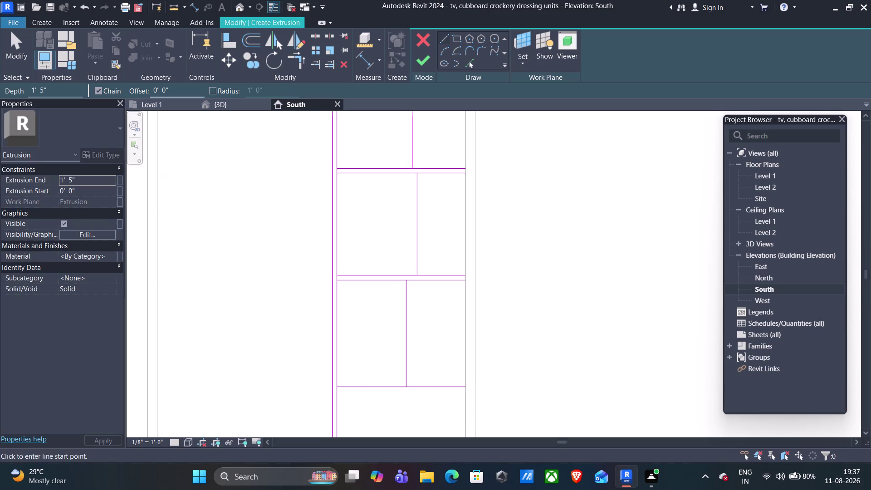
key(BackSpace)
key(1)
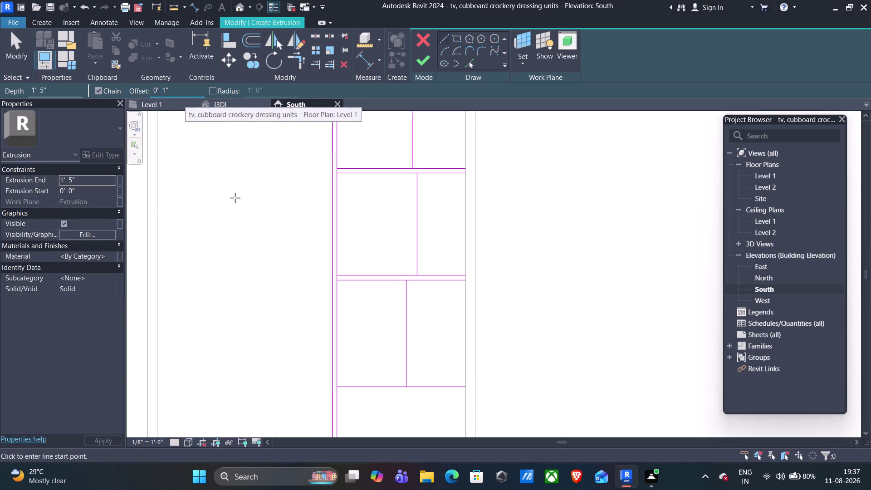
click(337, 388)
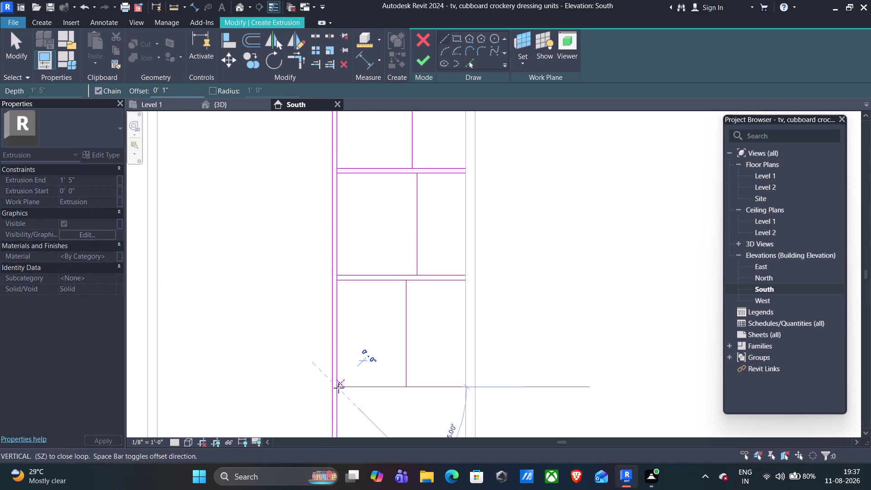
key(space)
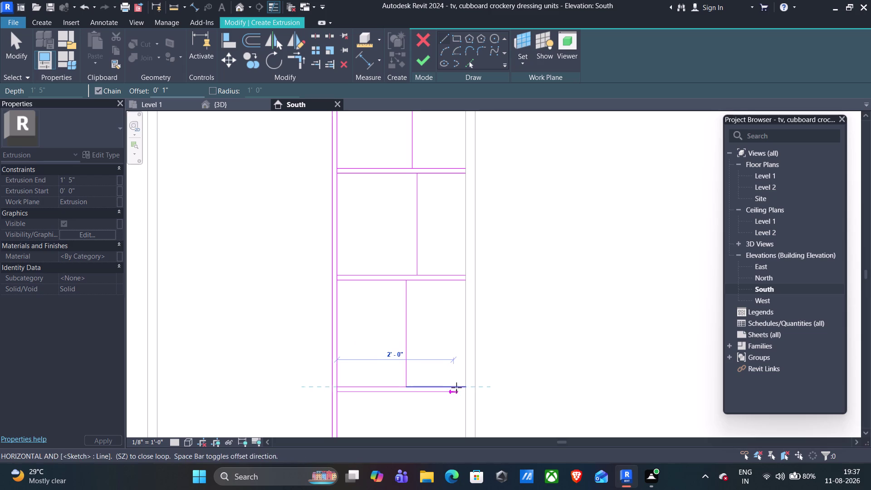
click(465, 387)
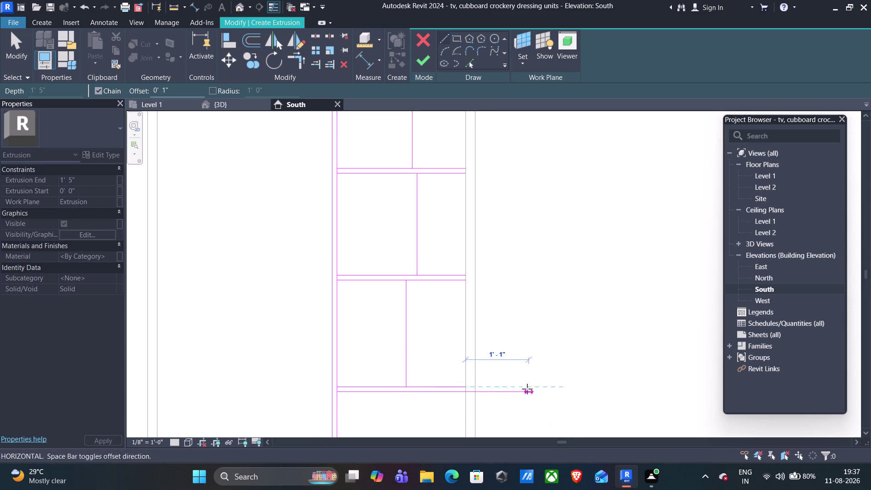
key(Escape)
scroll(down, 3)
Draw a 3'3.75" partition line below the top shelf, ending at the left side.
middle_drag(448, 405, 387, 258)
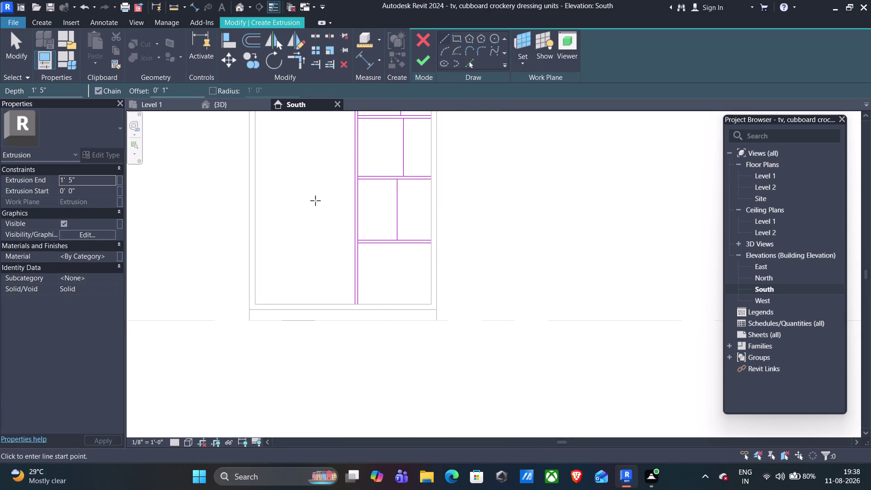
middle_drag(316, 201, 352, 335)
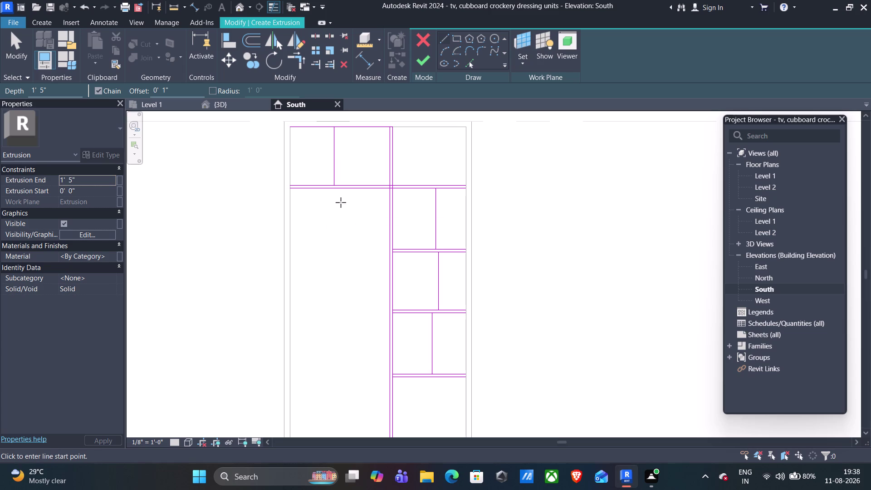
click(346, 190)
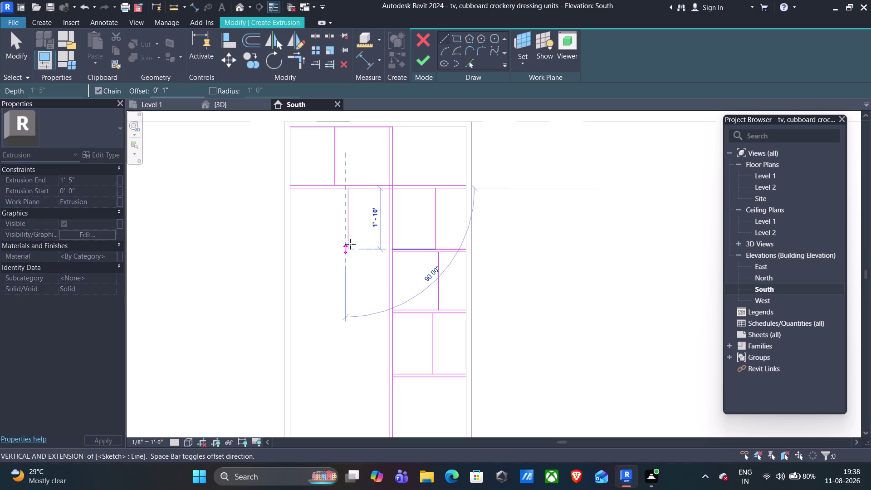
text(3')
text(3)
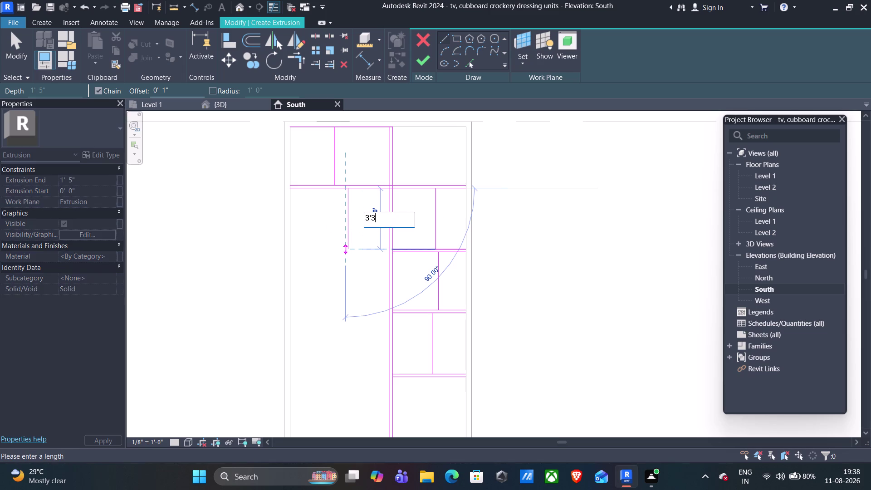
text(.75")
key(Return)
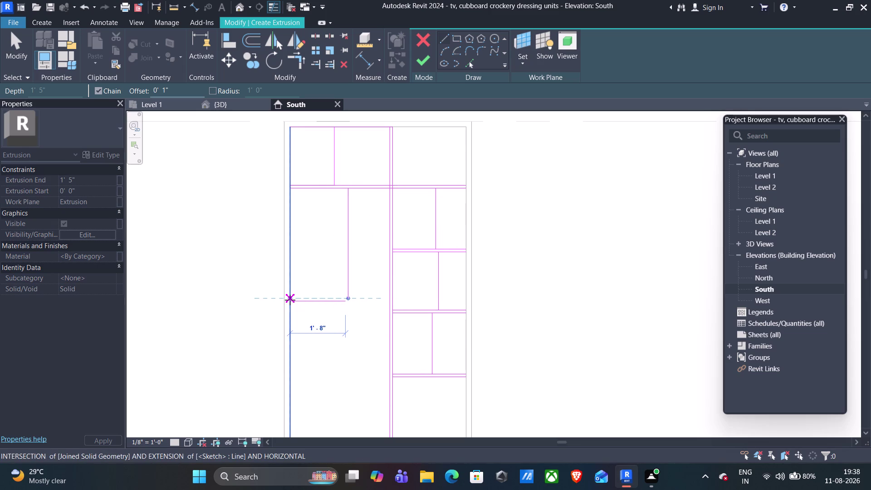
click(290, 300)
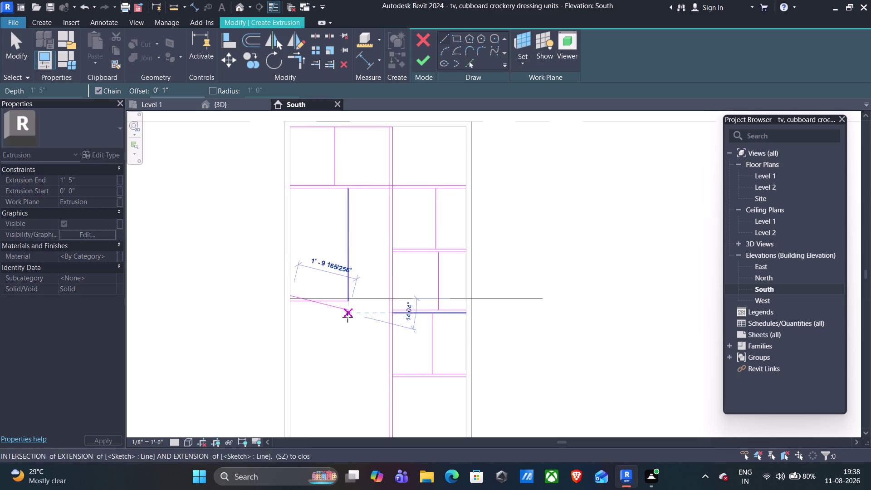
key(Escape)
With zero offset, draw a shelf line from the partition corner to the right partition.
scroll(up, 3)
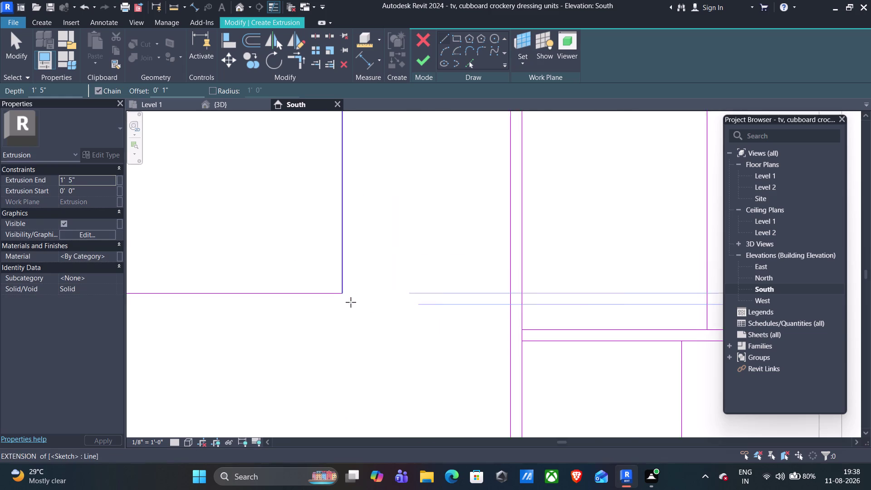
scroll(up, 3)
click(340, 292)
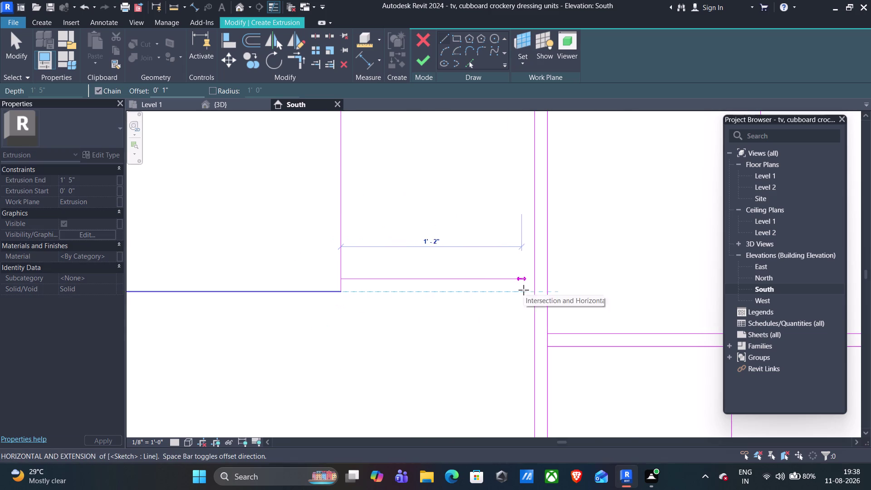
click(165, 91)
key(BackSpace)
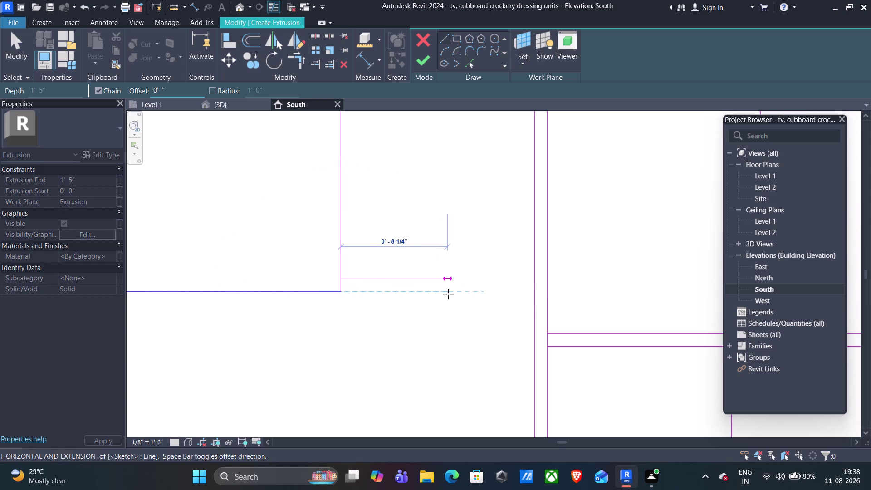
key(0)
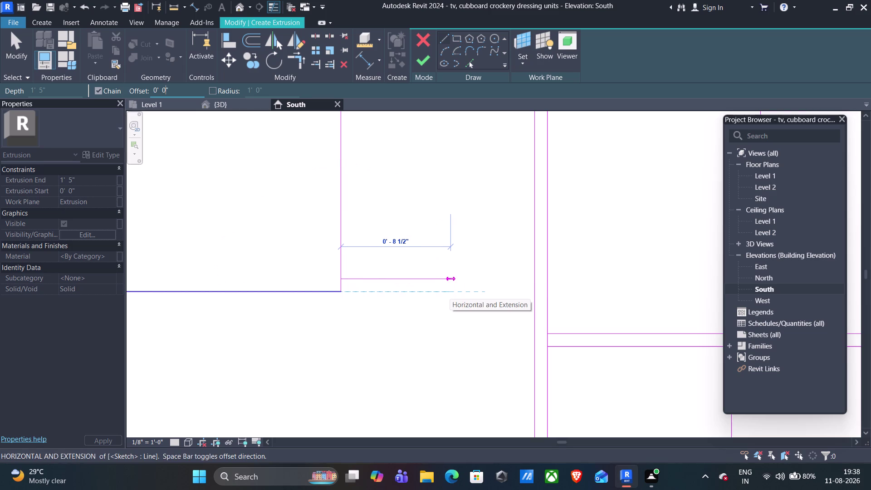
click(534, 293)
key(Escape)
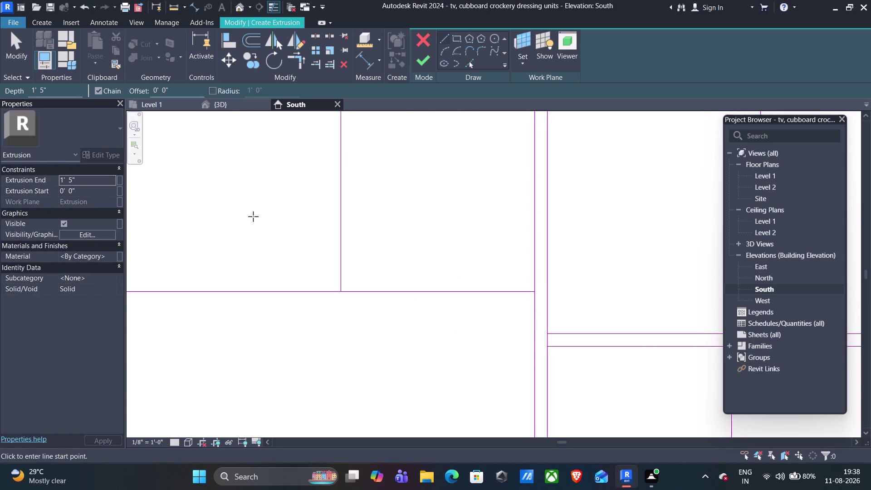
click(165, 90)
key(BackSpace)
With a 1" offset, draw the shelf's second edge from the left side to the right partition.
key(1)
scroll(down, 3)
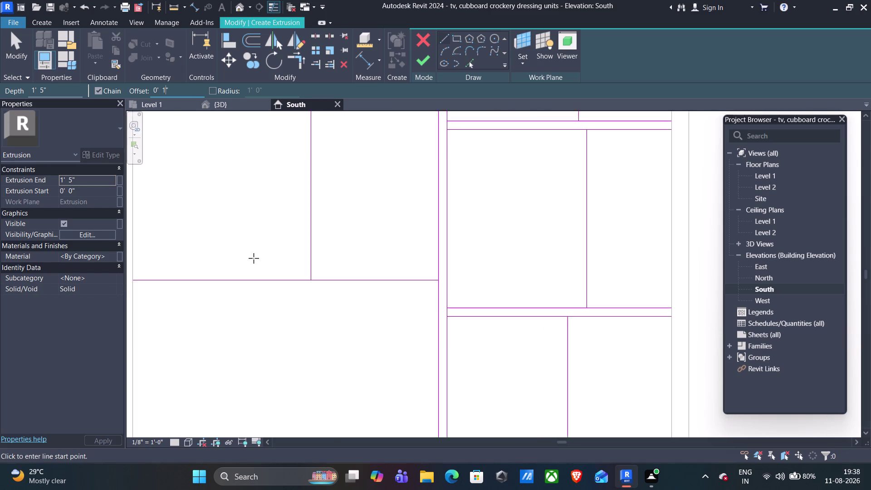
scroll(down, 3)
scroll(up, 3)
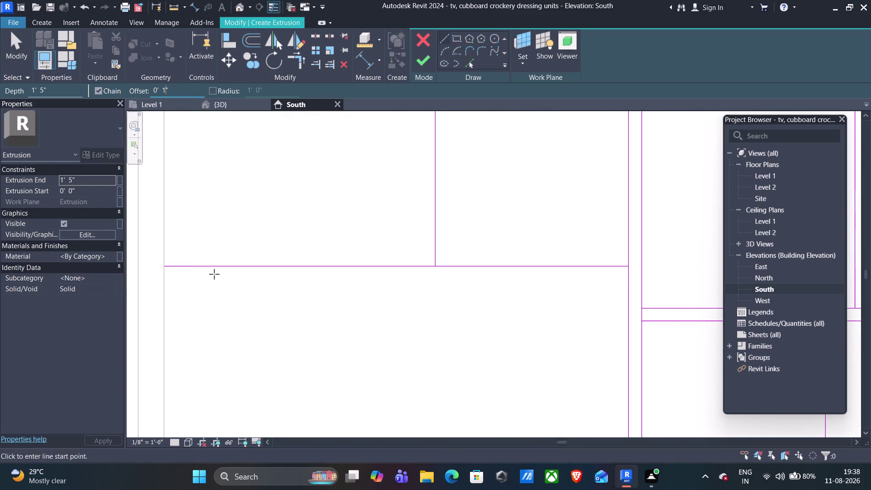
click(165, 267)
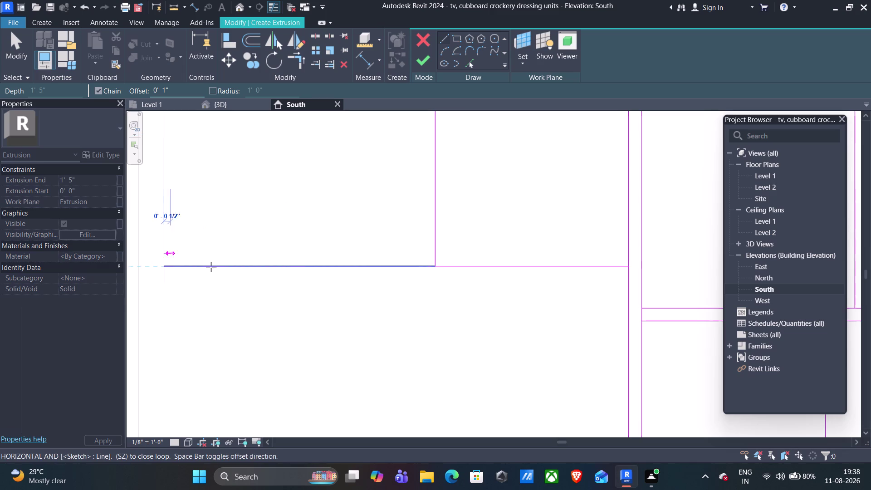
key(space)
click(628, 265)
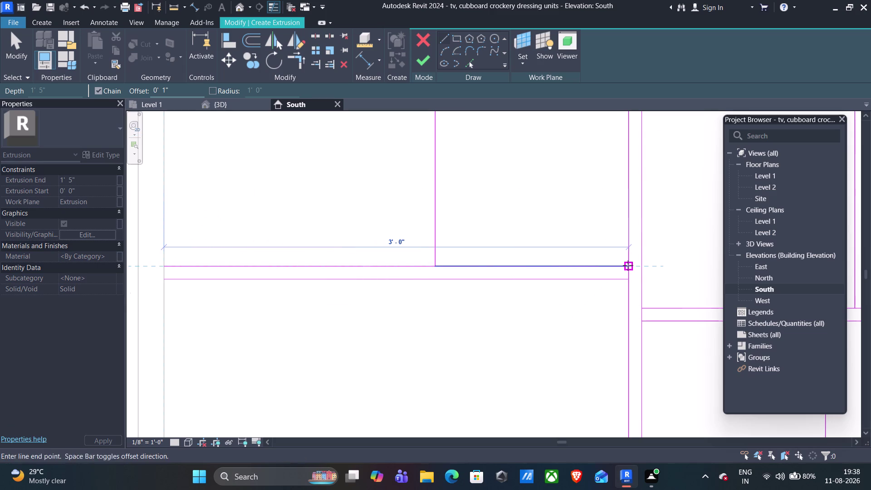
key(Escape)
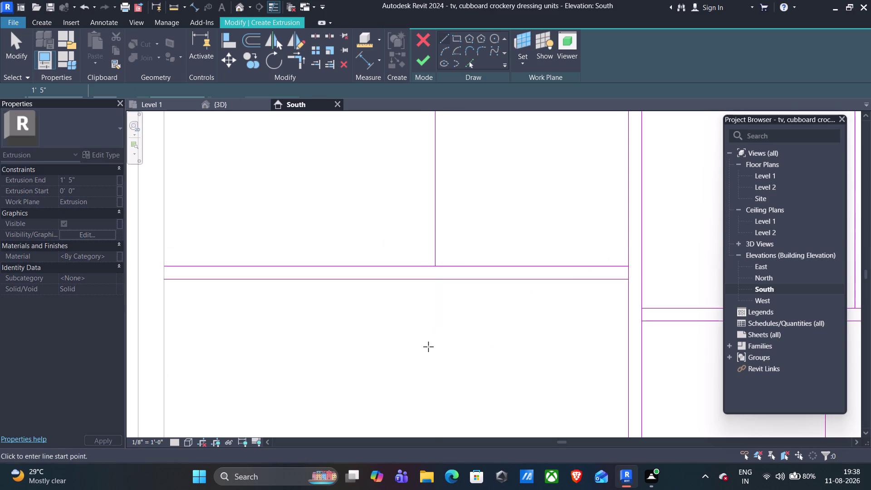
Draw an 8" partition with zero-offset lines to the left side and right partition.
click(435, 282)
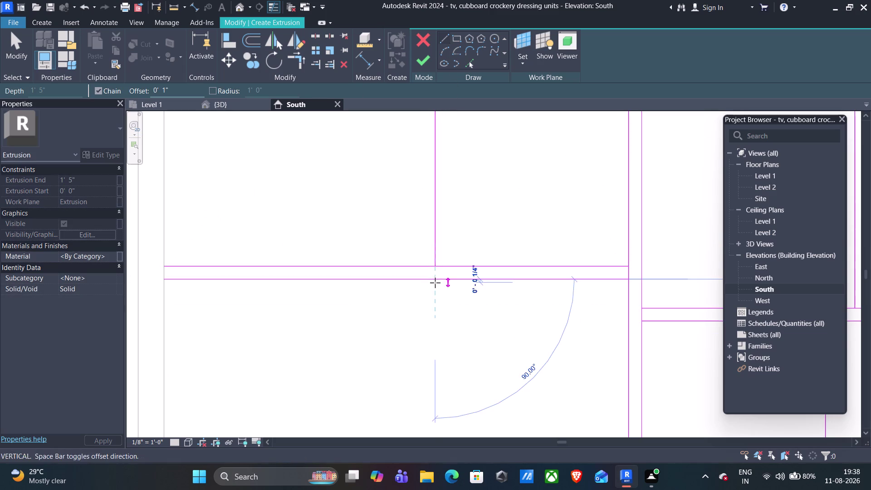
text(8)
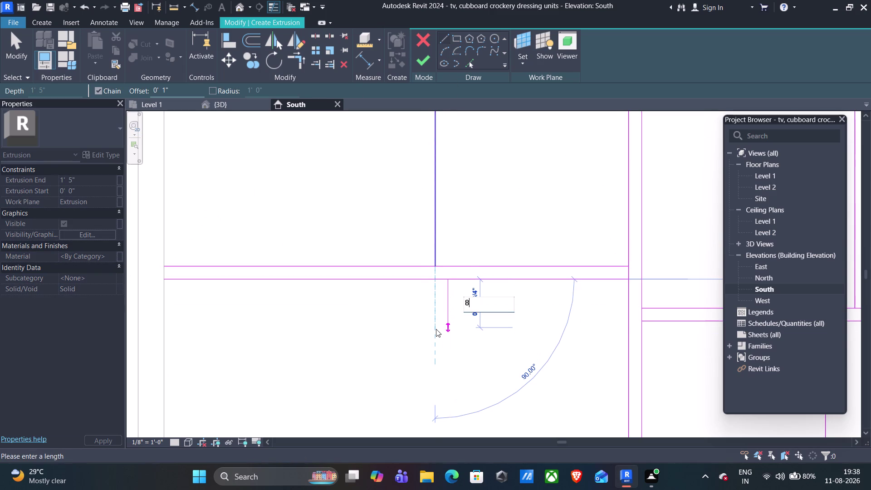
text(")
key(Return)
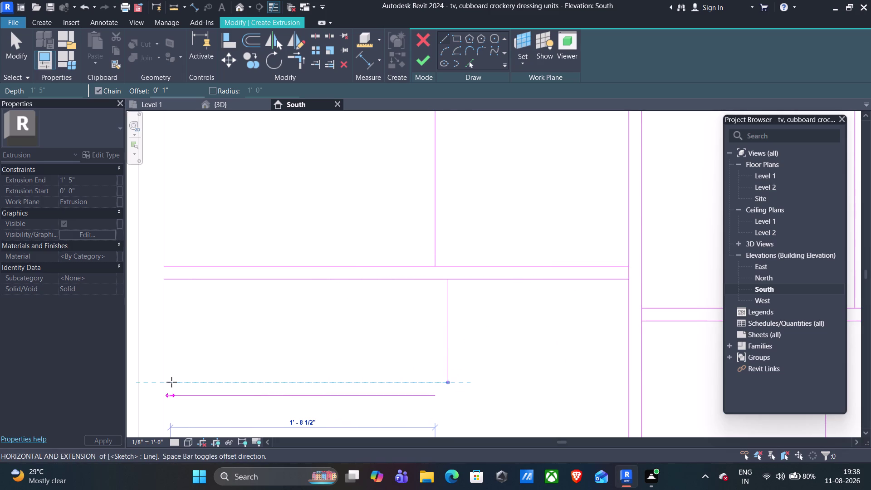
click(165, 89)
key(BackSpace)
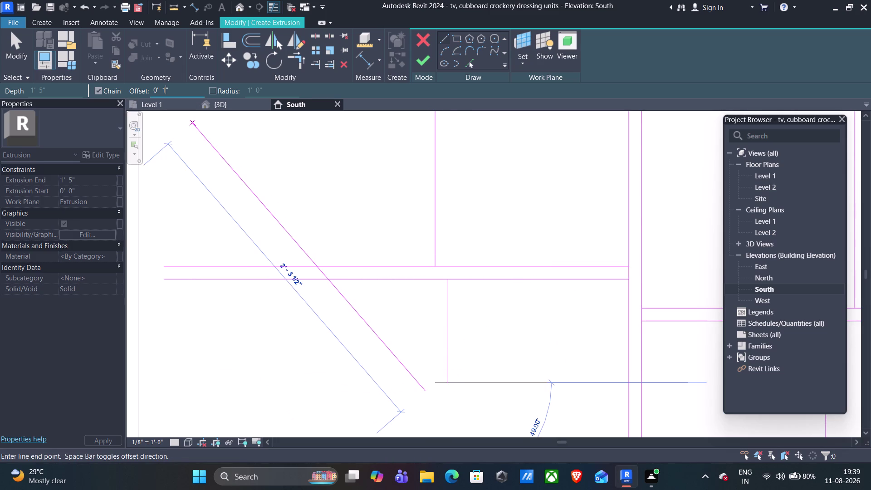
key(0)
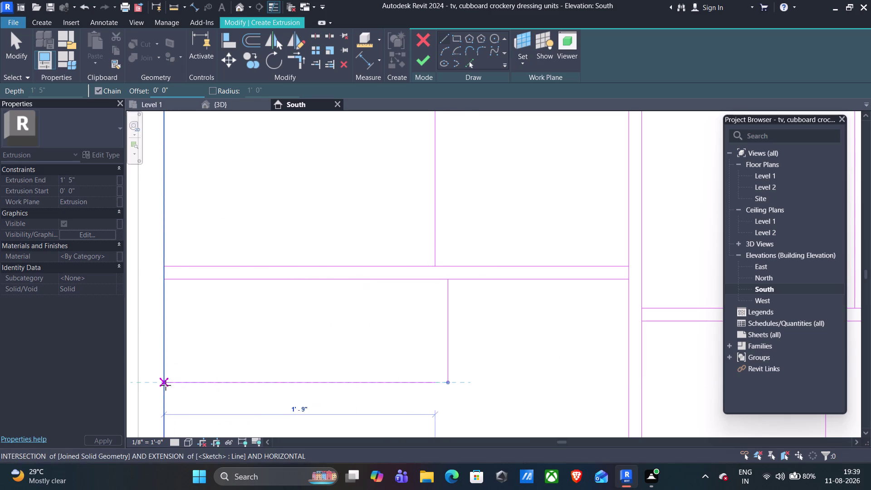
click(164, 384)
key(Escape)
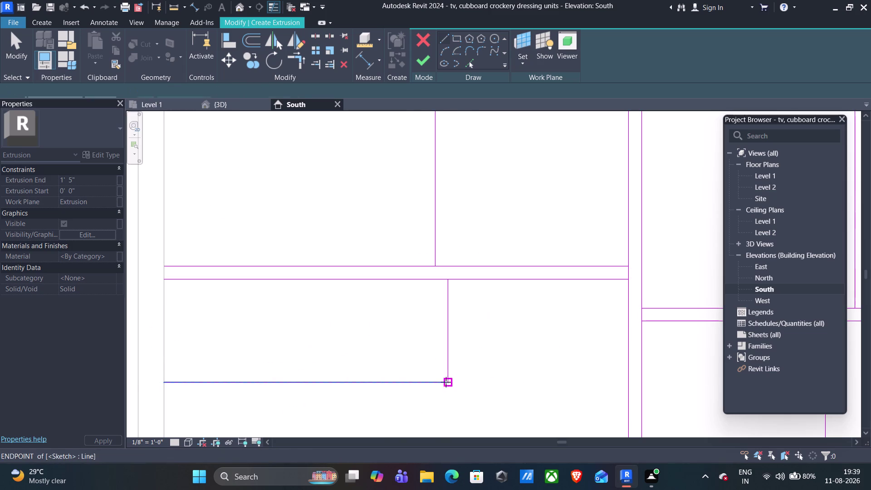
click(450, 383)
click(626, 382)
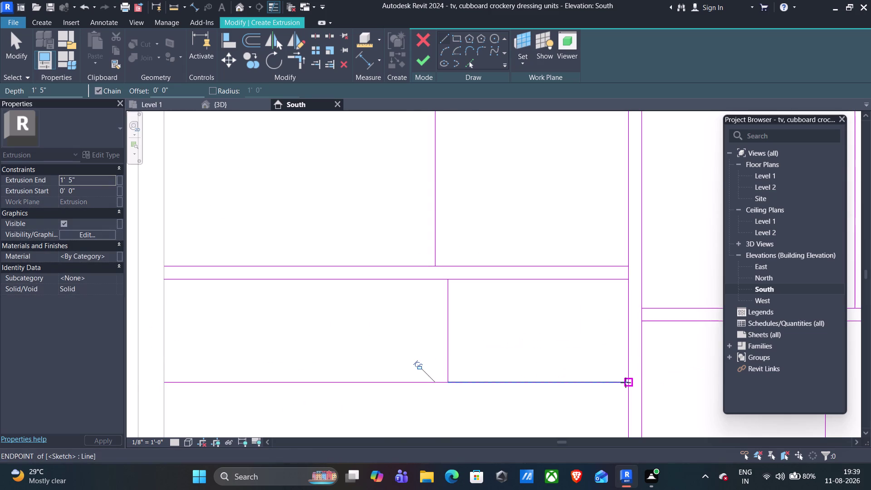
scroll(down, 3)
With a 1 offset, draw a shelf line from the left side to the right partition.
middle_drag(542, 402, 488, 289)
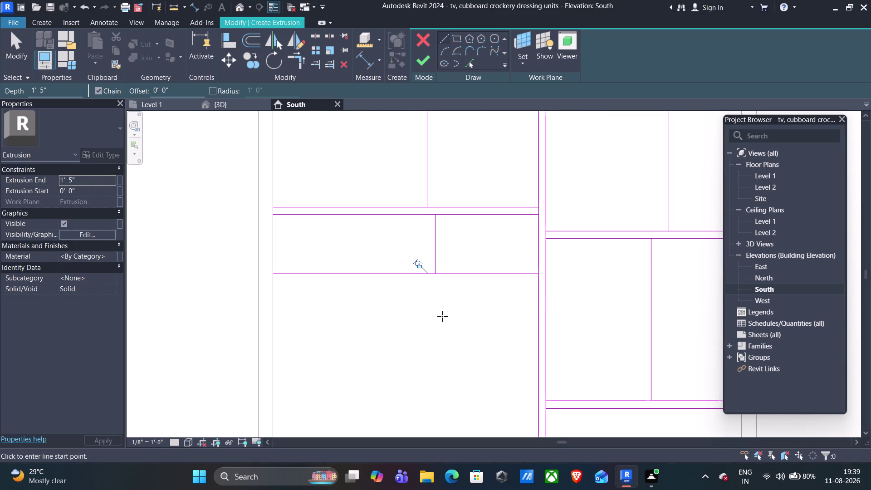
click(164, 88)
key(BackSpace)
key(1)
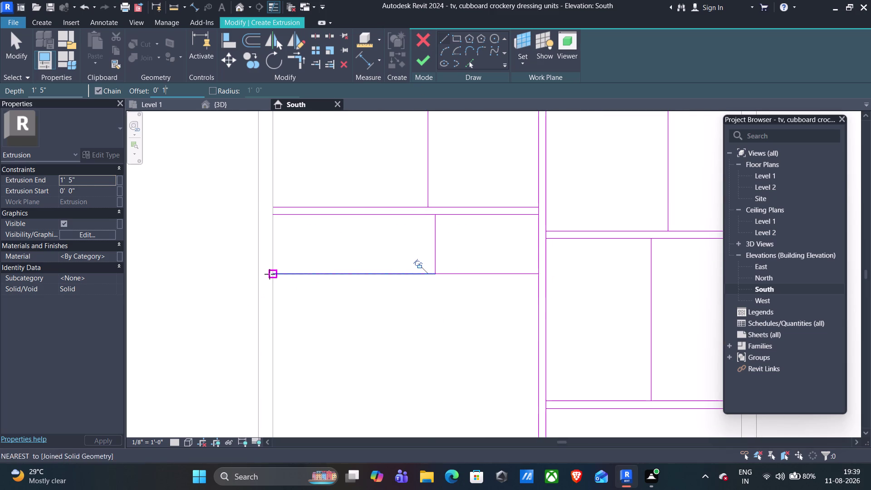
scroll(up, 3)
click(276, 275)
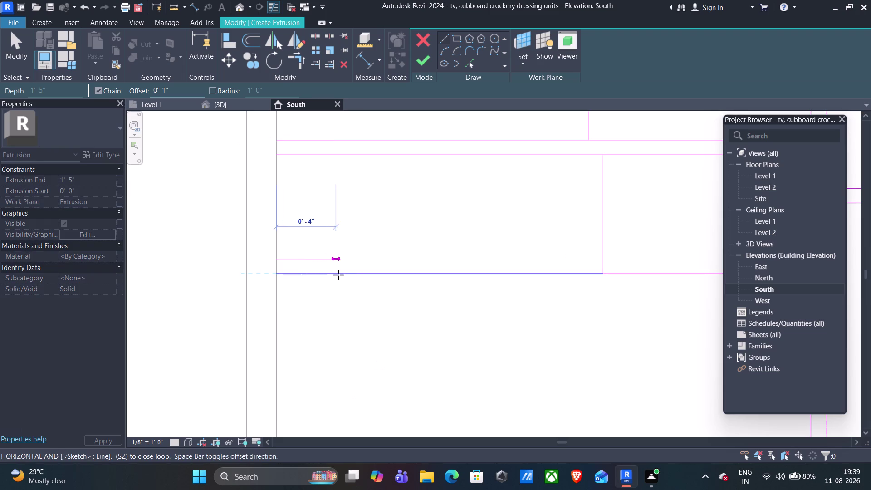
key(space)
middle_drag(666, 273, 467, 268)
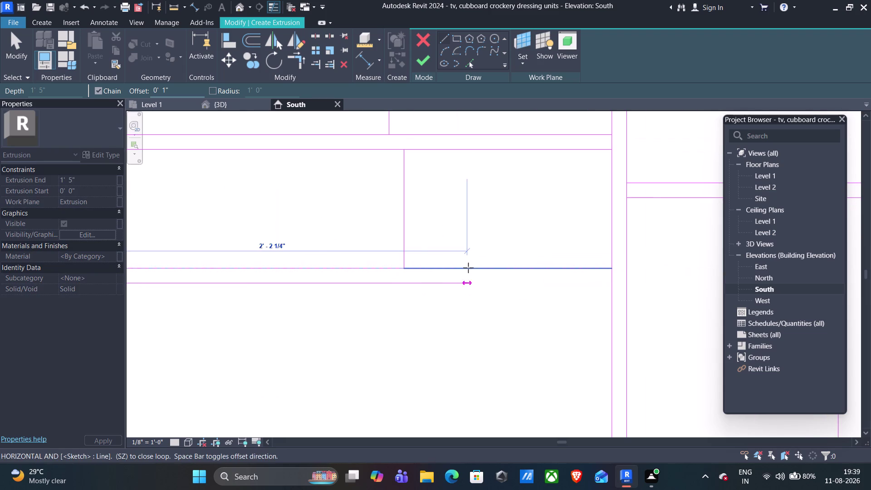
click(611, 268)
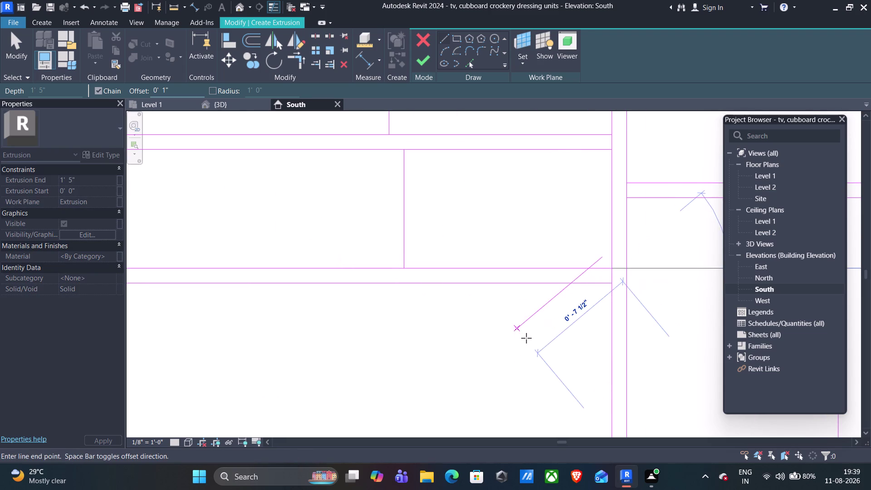
key(Escape)
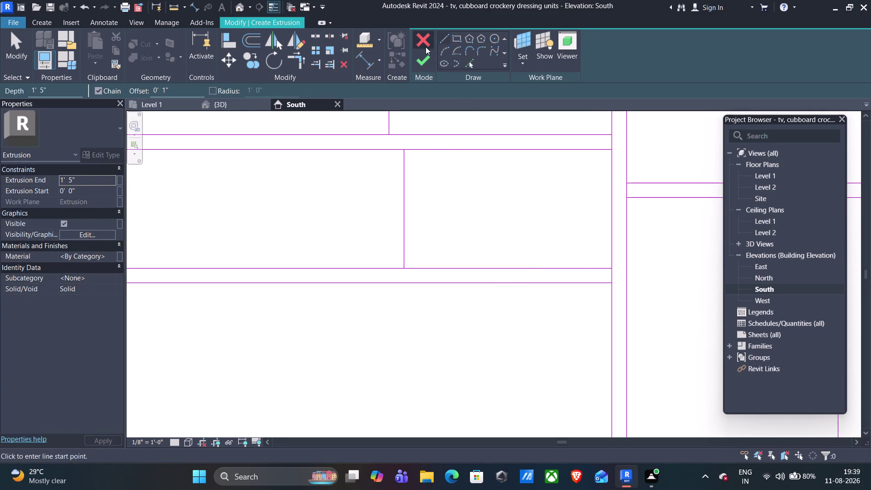
With zero offset, draw a 1'5" partition line below the lower shelf.
click(166, 91)
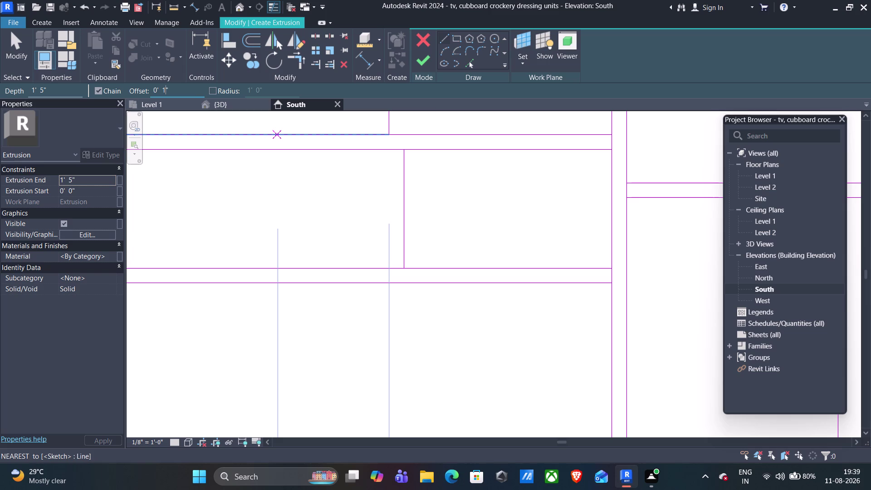
key(BackSpace)
key(0)
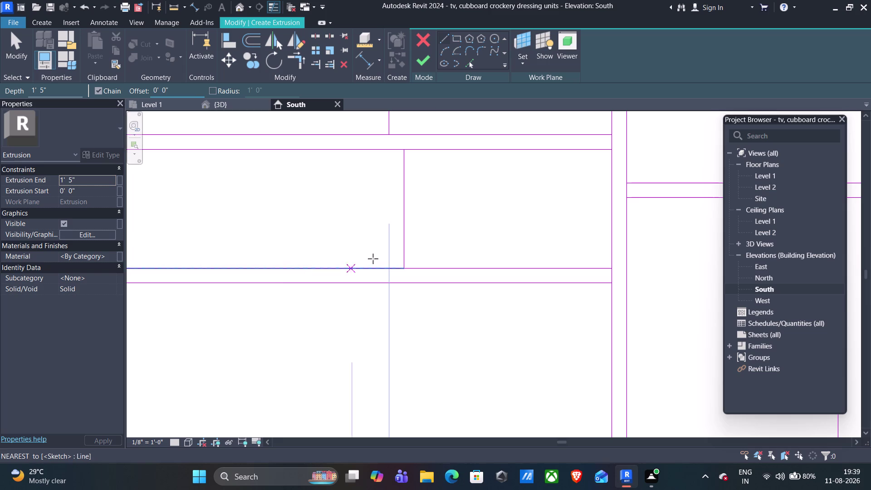
click(386, 284)
text(1)
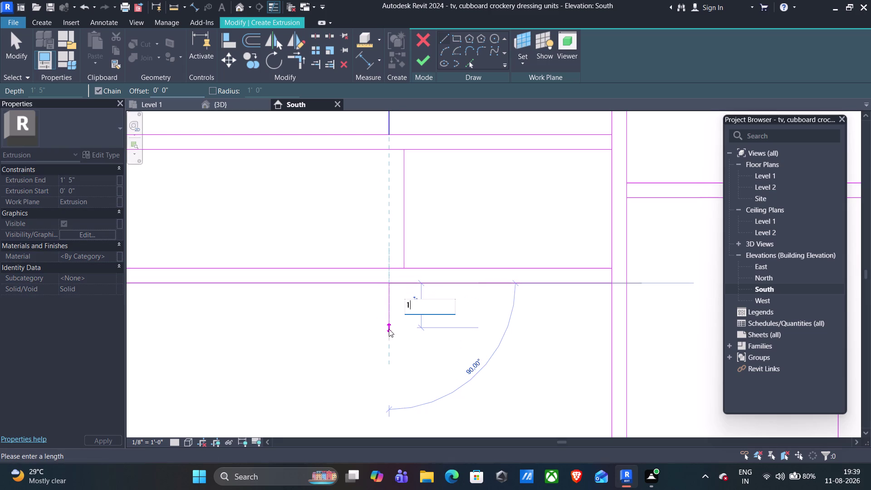
text(')
text(5")
key(Return)
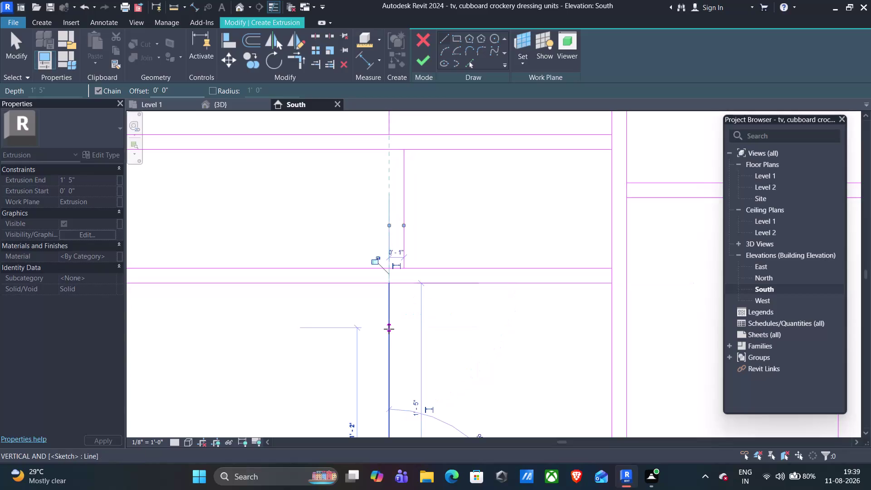
Draw a shelf line across the lower compartment to the central divider.
scroll(down, 3)
middle_drag(424, 382, 420, 317)
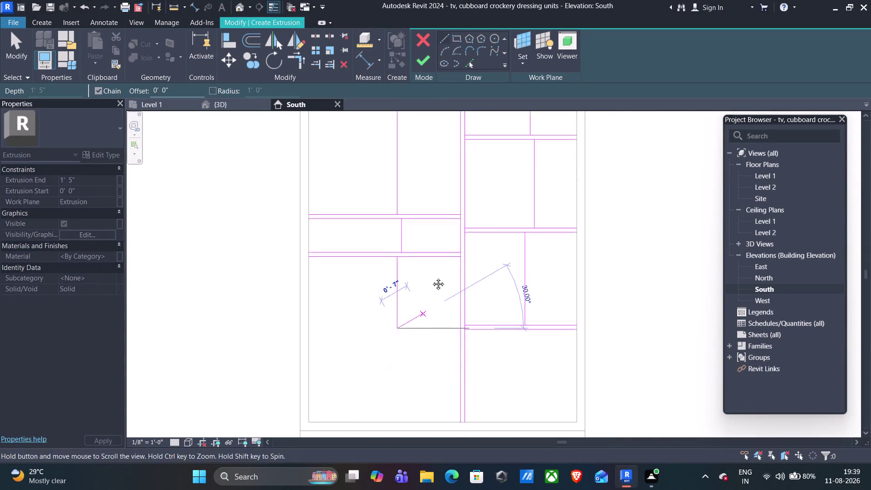
middle_drag(421, 317, 435, 270)
click(323, 285)
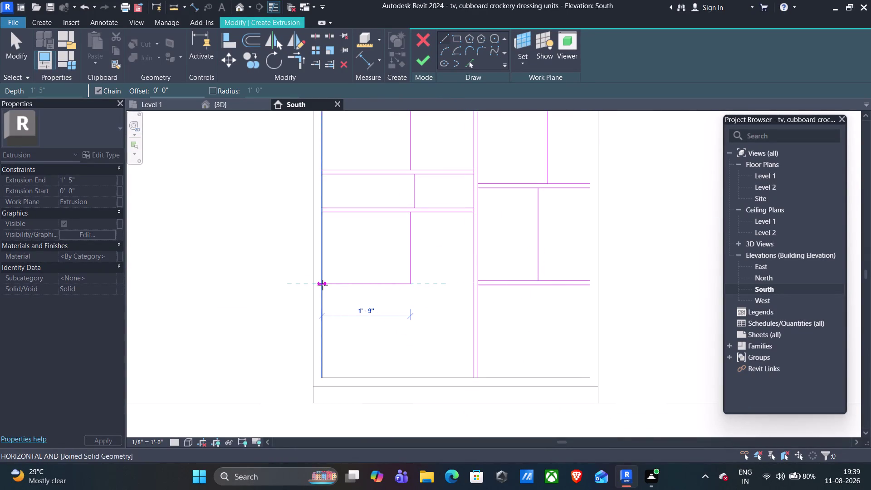
key(Escape)
click(410, 281)
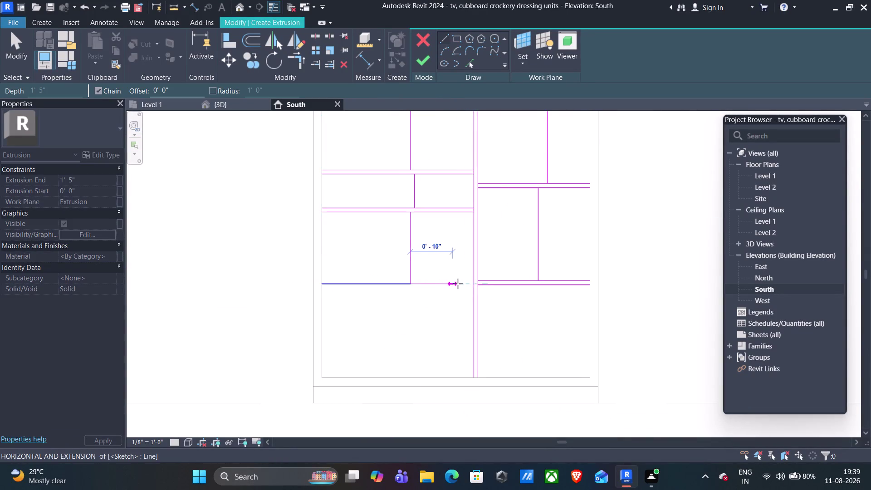
click(472, 286)
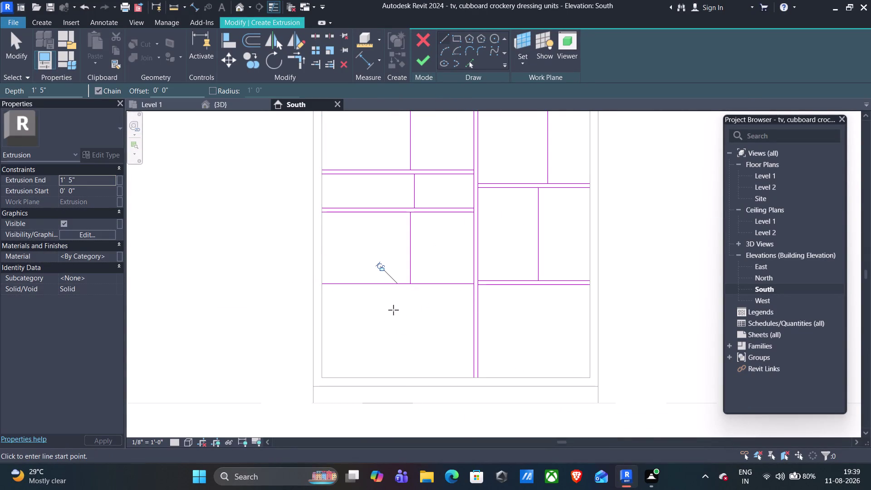
With a 1 offset, draw an edge line along the cupboard's top to the right corner.
click(162, 89)
key(Right)
key(BackSpace)
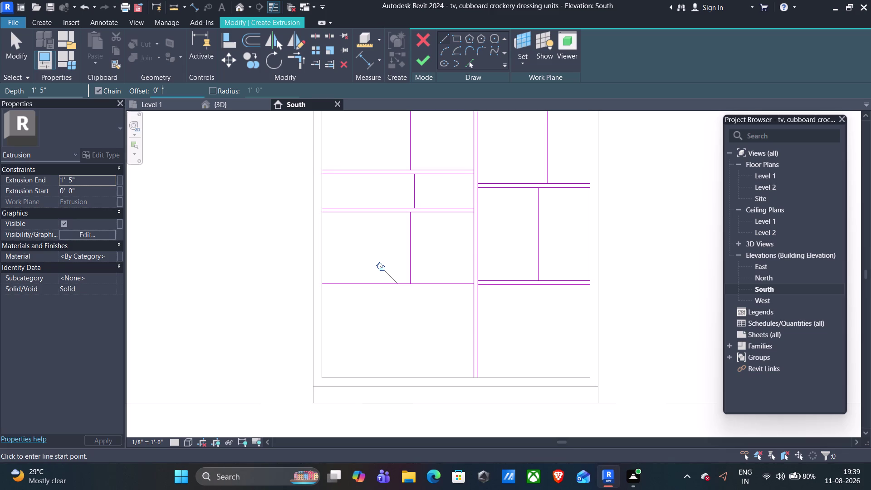
key(1)
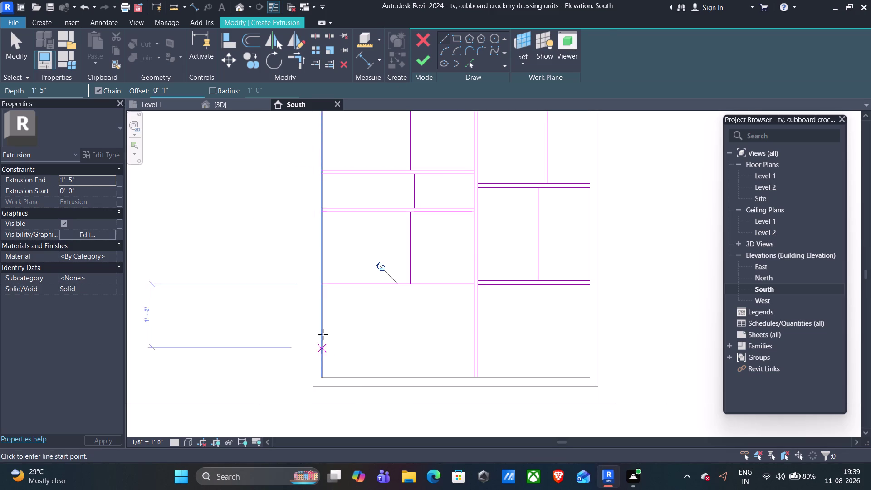
scroll(up, 3)
click(314, 197)
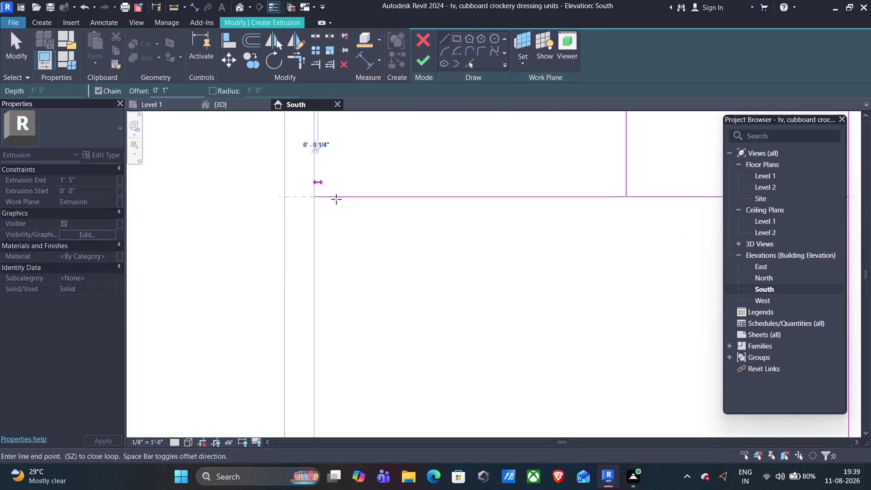
key(space)
middle_drag(599, 200, 364, 205)
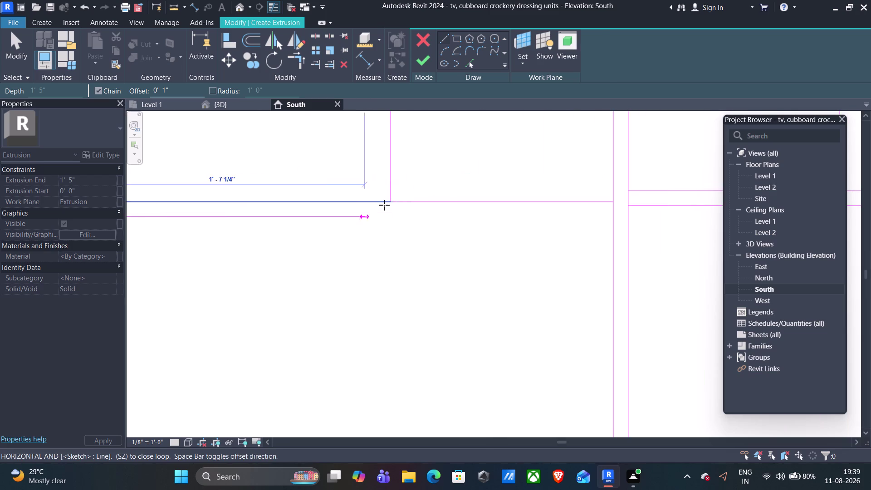
click(610, 201)
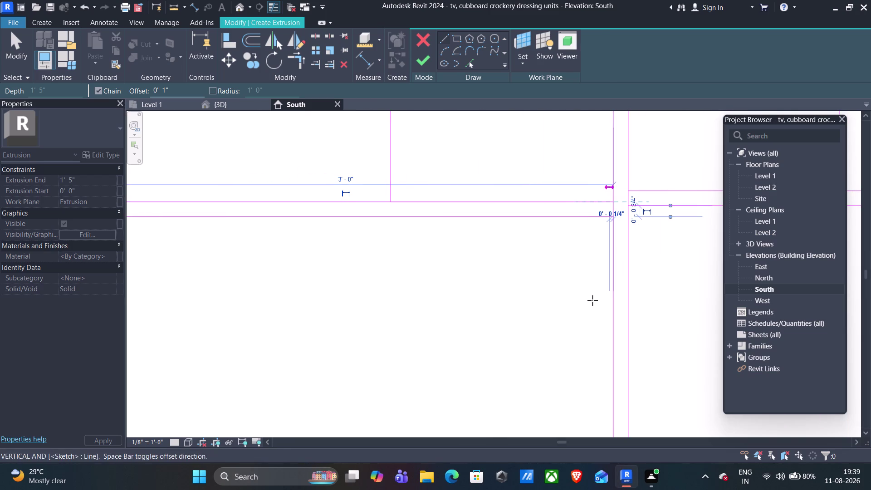
key(Escape)
scroll(down, 3)
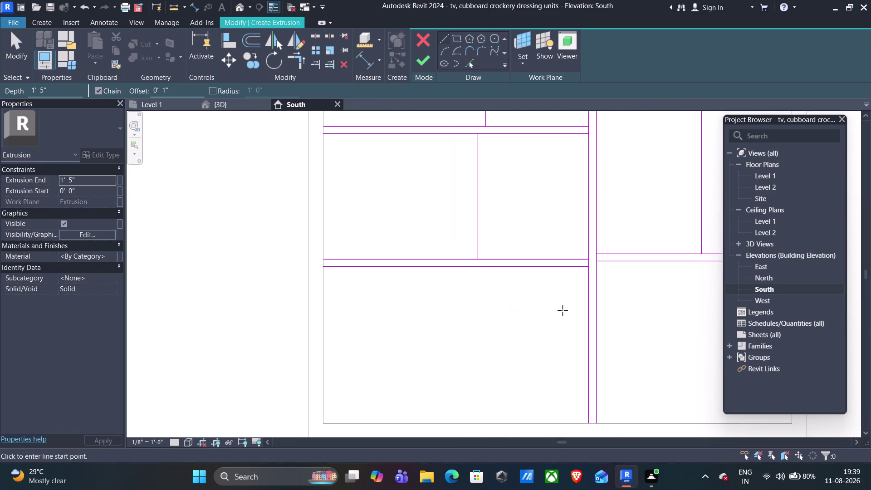
scroll(down, 3)
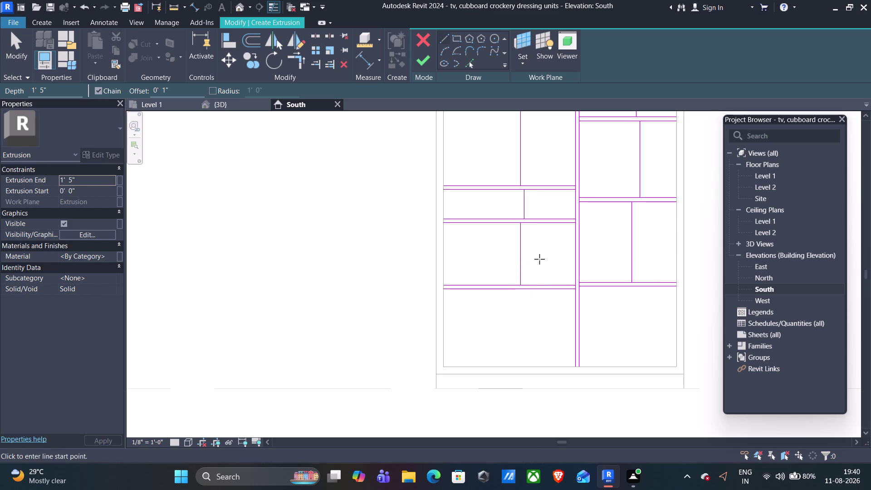
key(Escape)
Delete the unwanted vertical partition lines in the middle and top left compartments.
click(523, 250)
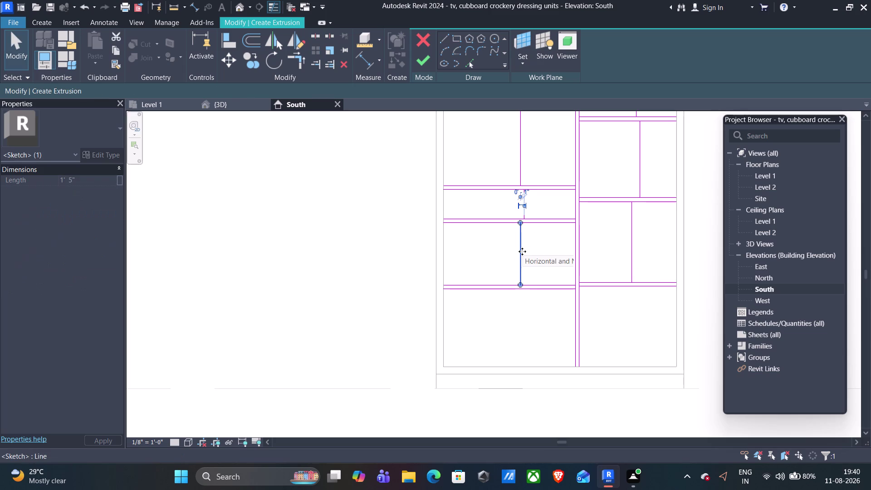
key(Delete)
click(527, 200)
key(Delete)
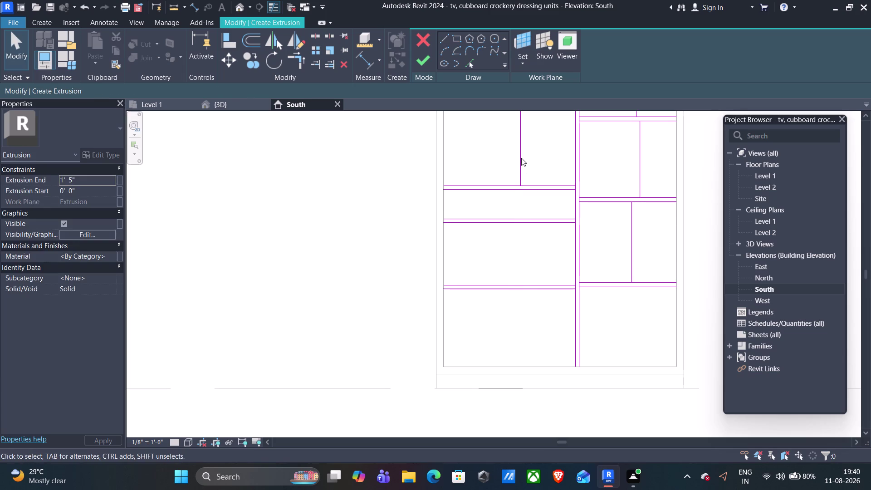
click(521, 158)
key(Delete)
scroll(down, 3)
middle_drag(534, 146, 528, 326)
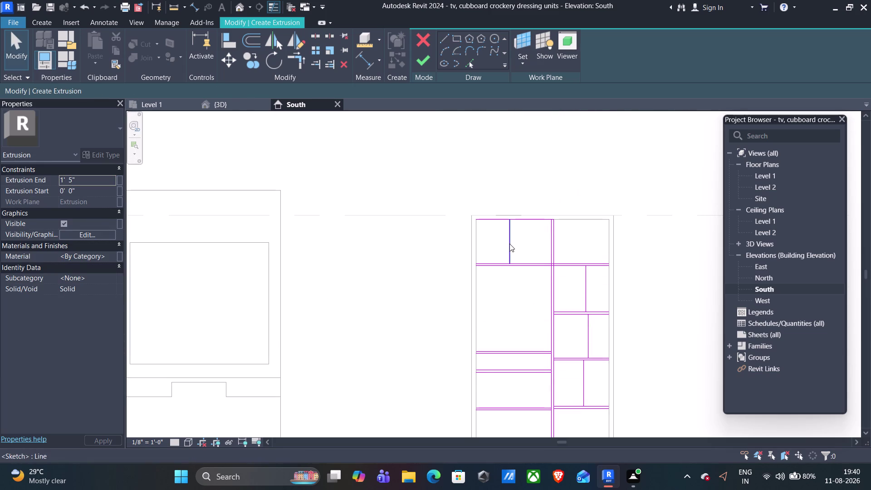
click(510, 244)
key(Delete)
click(523, 216)
key(Delete)
Trim the top horizontal line and vertical divider to a corner.
scroll(up, 3)
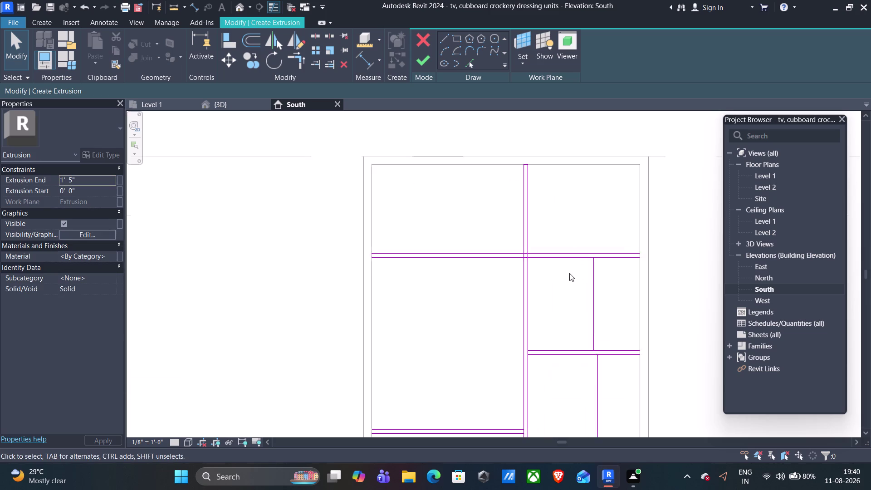
scroll(up, 3)
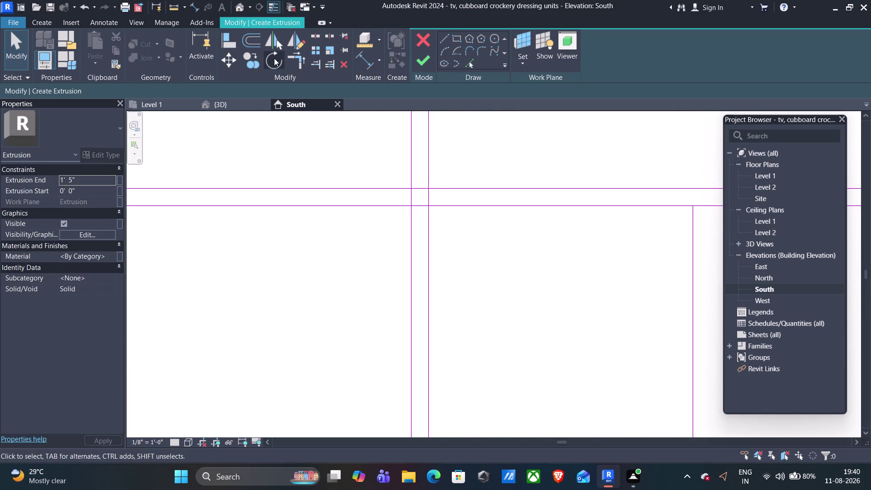
click(300, 63)
click(425, 163)
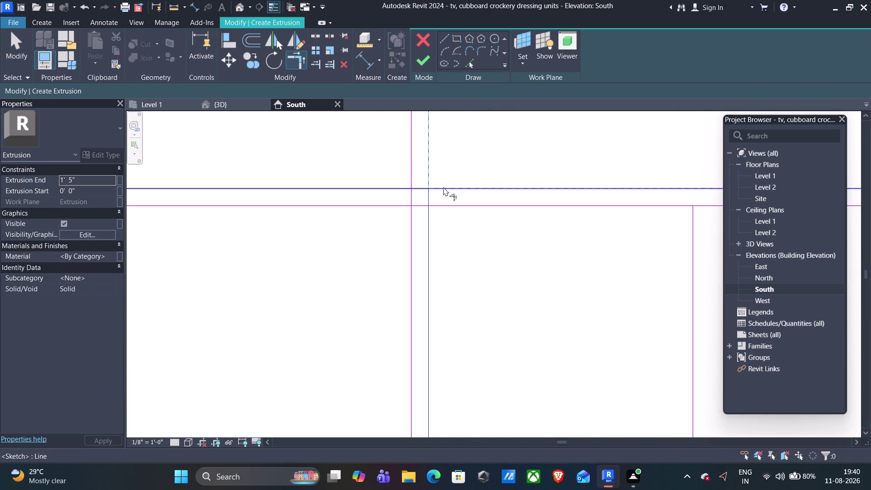
click(441, 188)
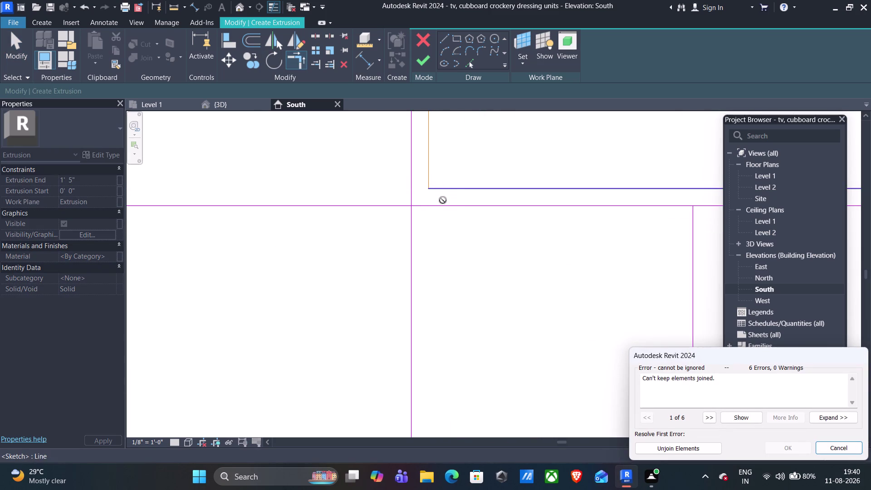
click(832, 447)
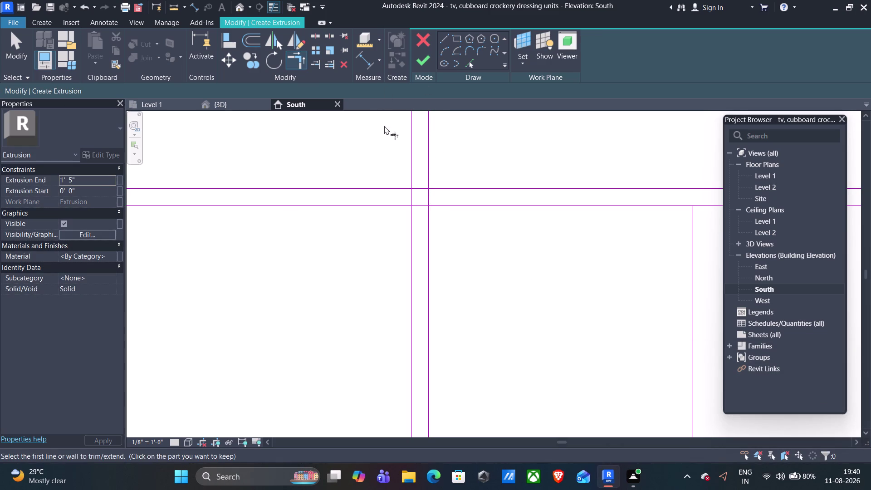
click(319, 63)
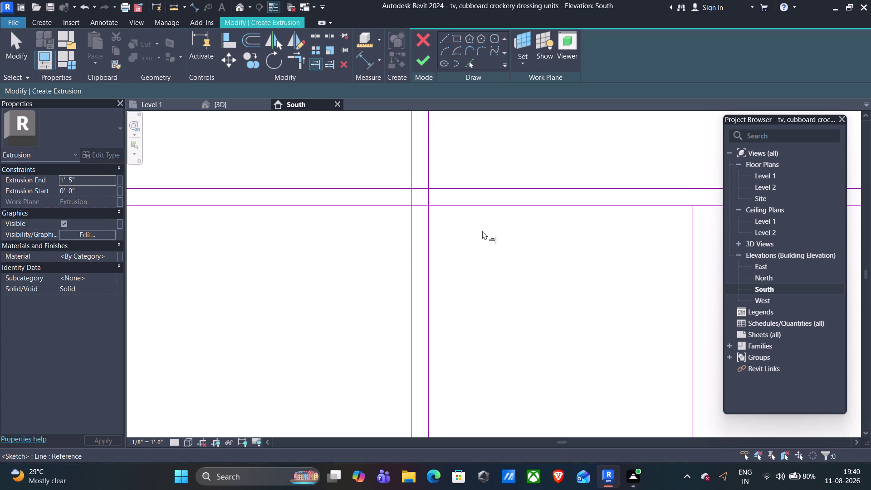
click(421, 186)
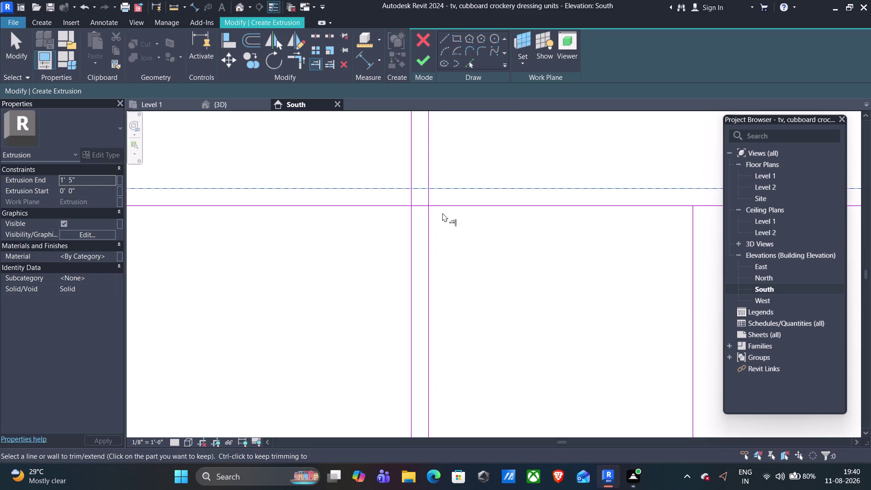
key(Escape)
scroll(down, 3)
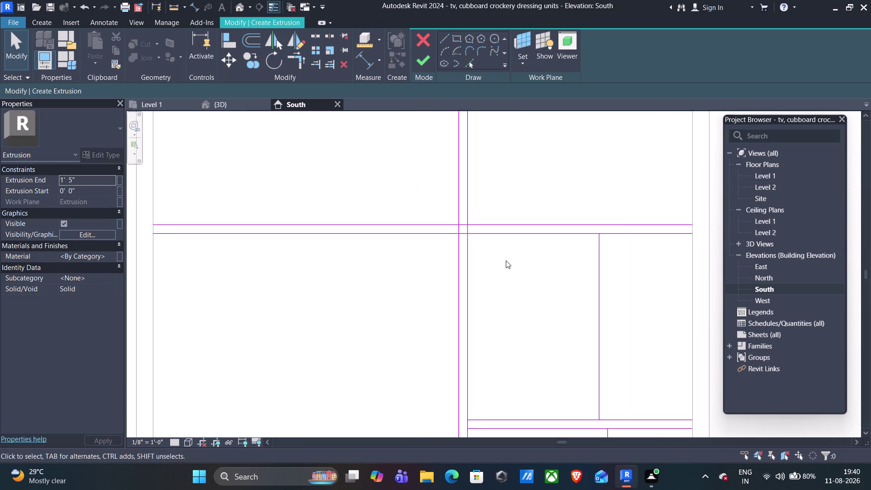
scroll(down, 3)
Delete the two vertical partition lines in the right-column compartments.
click(578, 301)
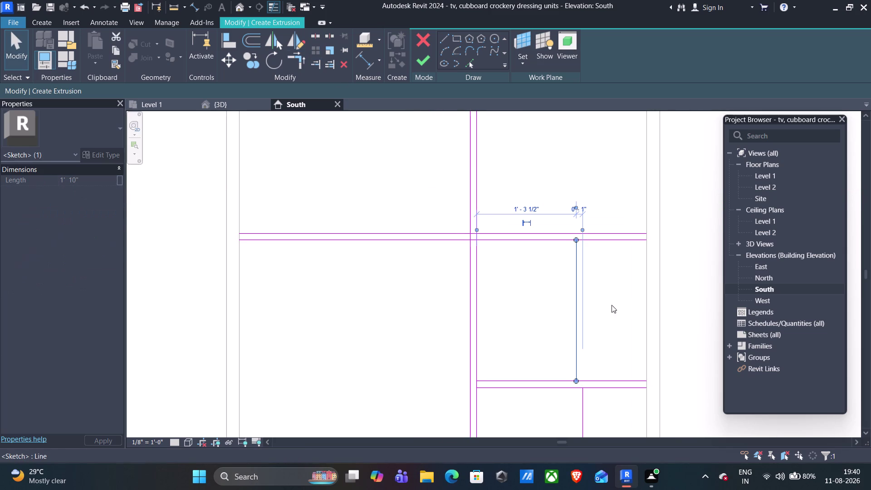
key(Delete)
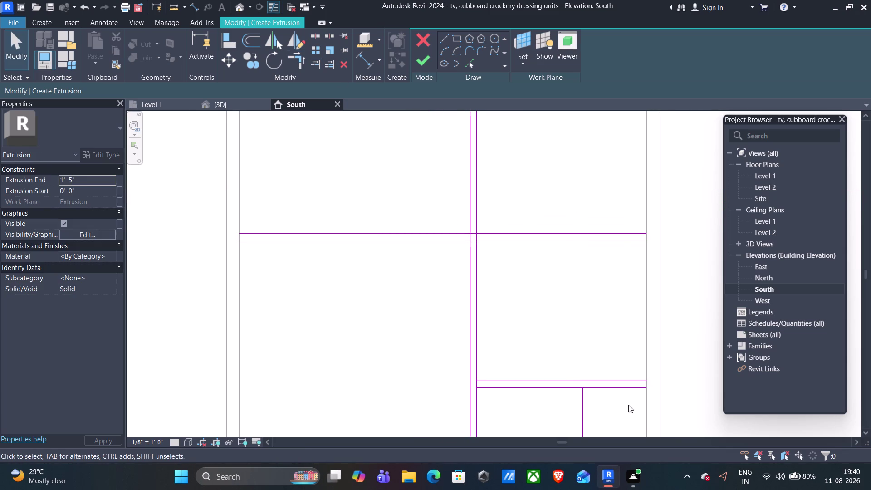
click(583, 414)
key(Delete)
scroll(down, 3)
middle_drag(610, 412, 568, 265)
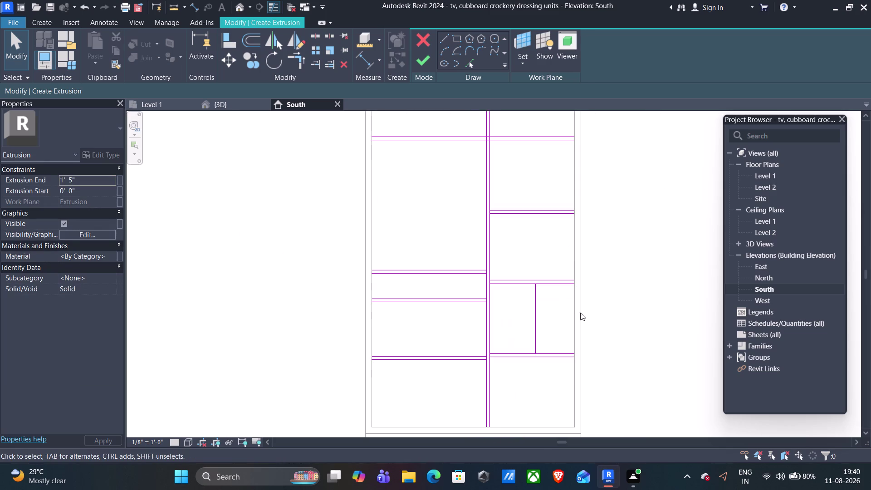
click(539, 323)
key(Delete)
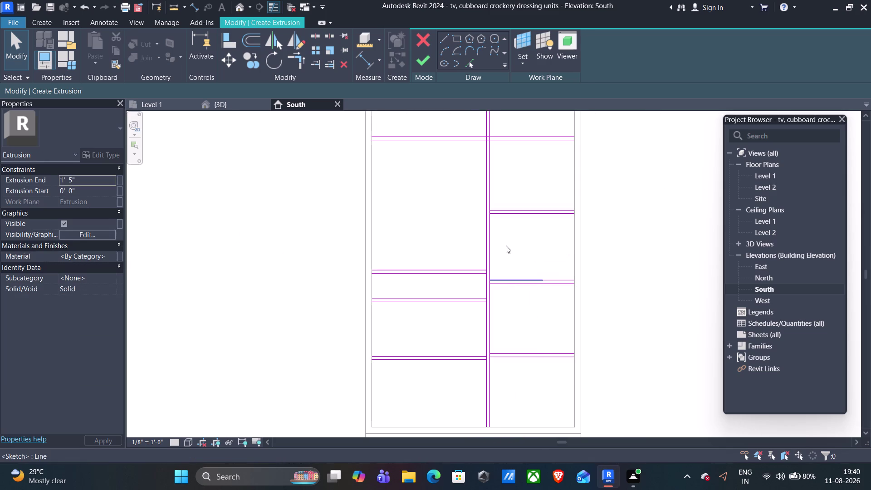
Pan up to the cupboard's top shelf and pick Trim/Extend to Corner.
scroll(up, 3)
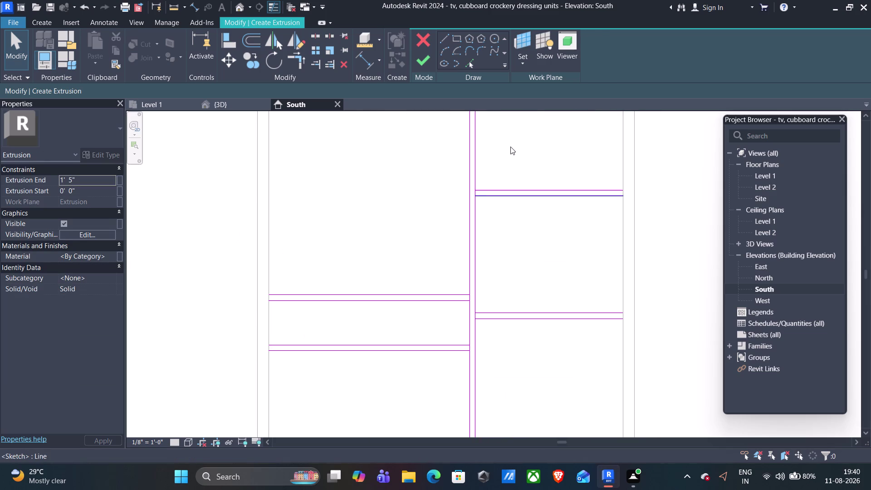
scroll(up, 3)
middle_drag(510, 147, 519, 274)
middle_drag(511, 200, 500, 315)
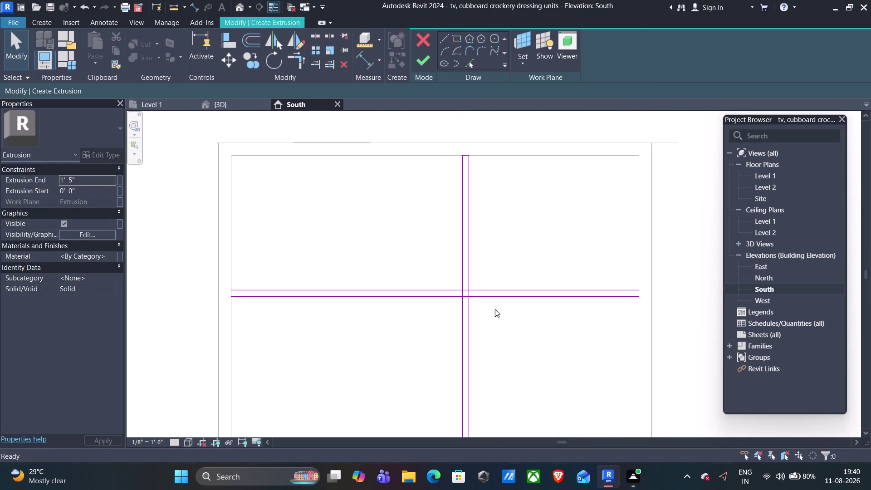
scroll(up, 3)
scroll(up, 3)
scroll(up, 3)
scroll(up, 3)
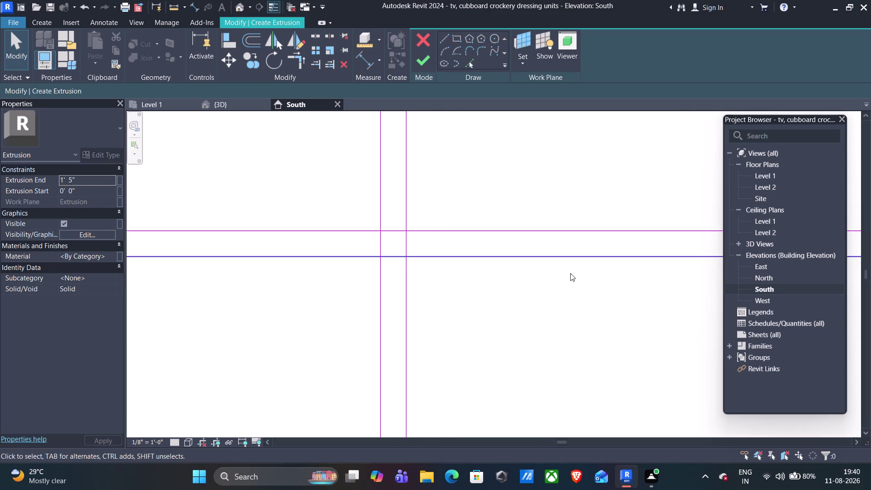
click(295, 58)
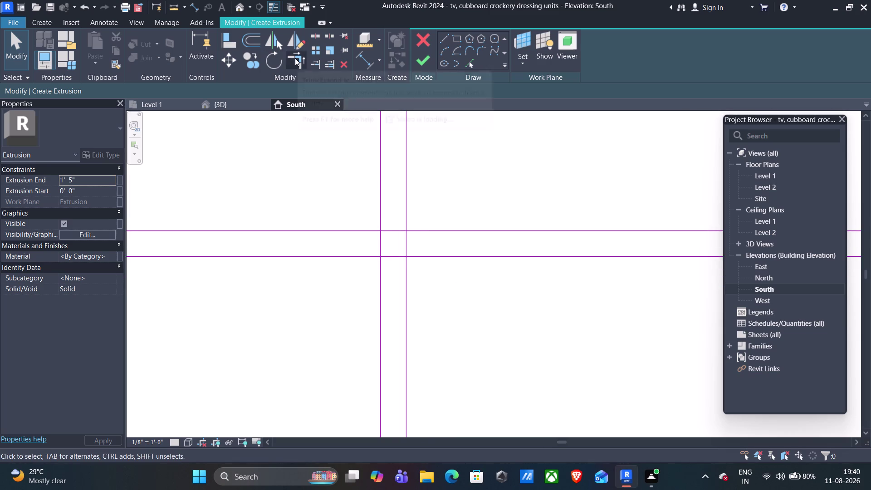
click(406, 204)
click(419, 227)
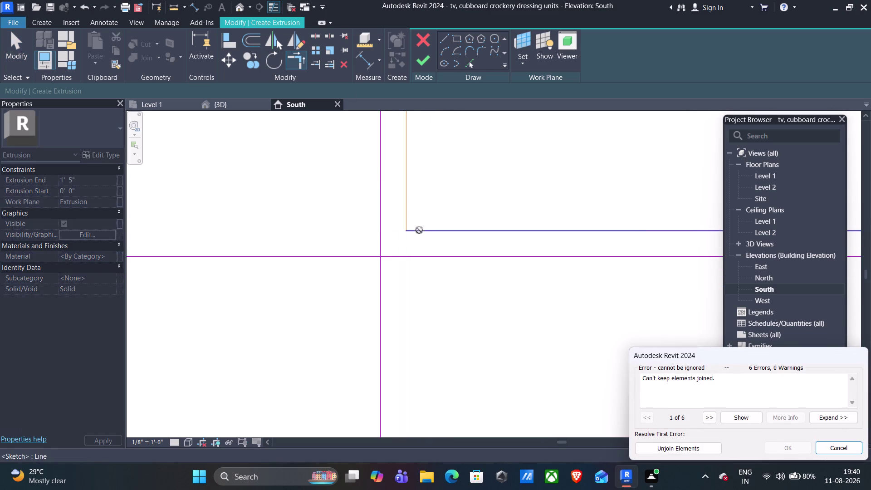
click(830, 445)
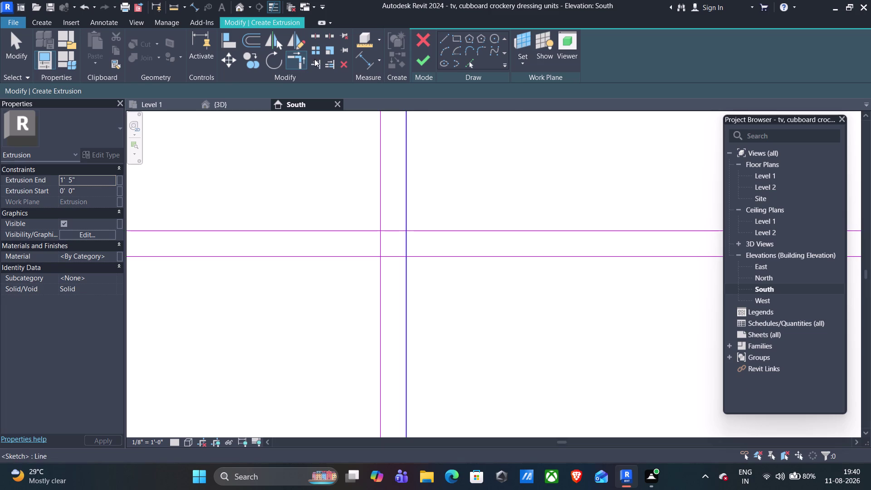
click(329, 65)
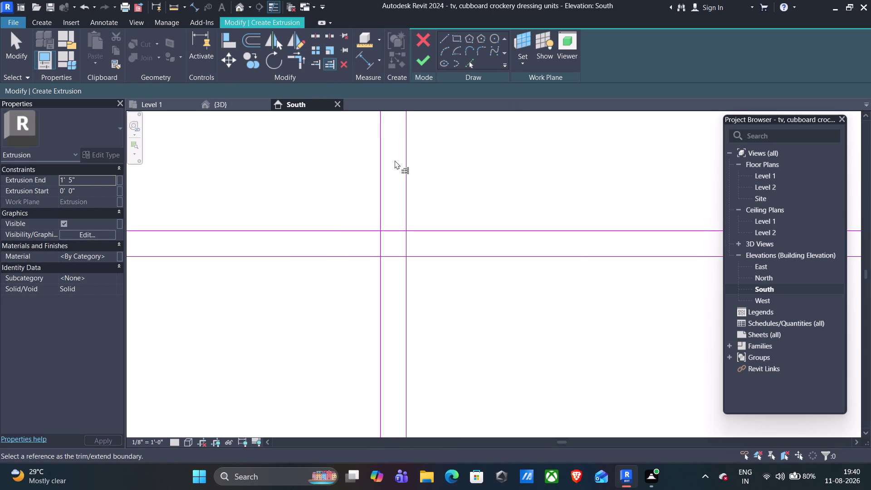
click(406, 163)
click(423, 225)
click(423, 227)
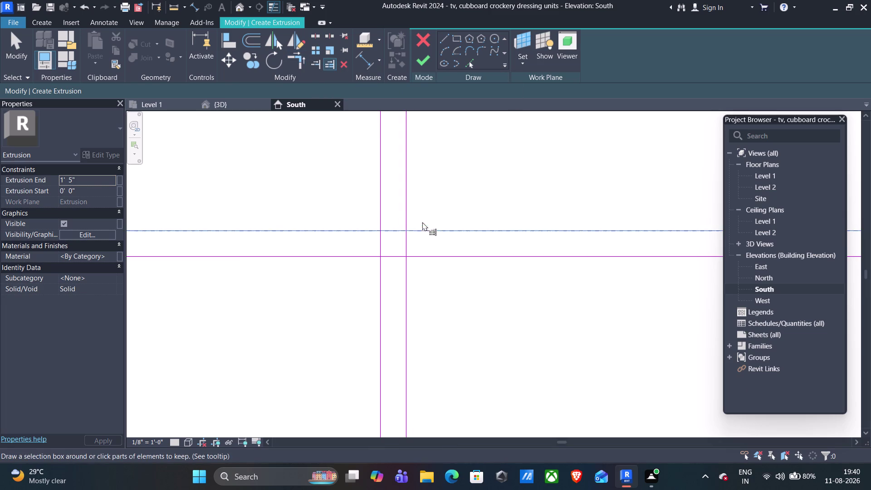
click(411, 200)
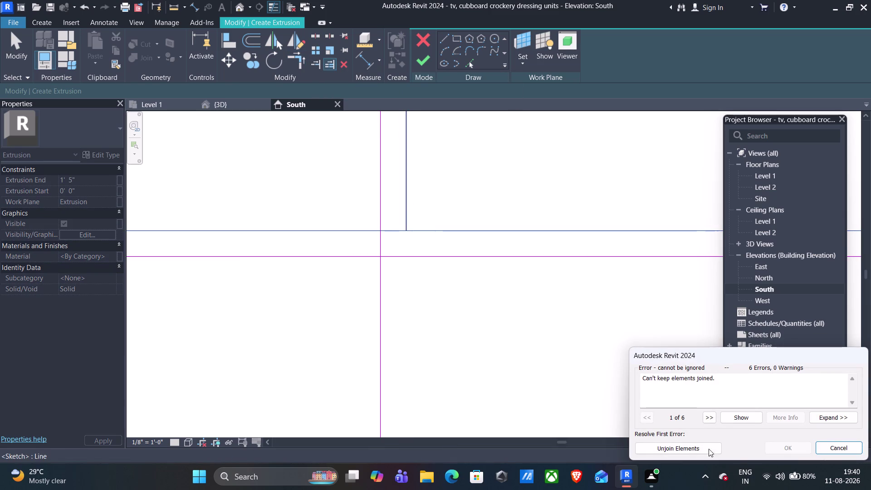
click(853, 450)
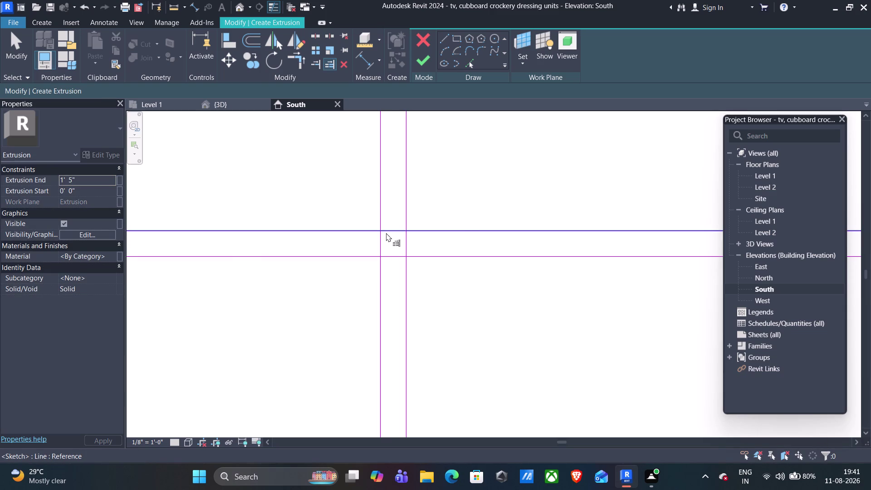
click(386, 231)
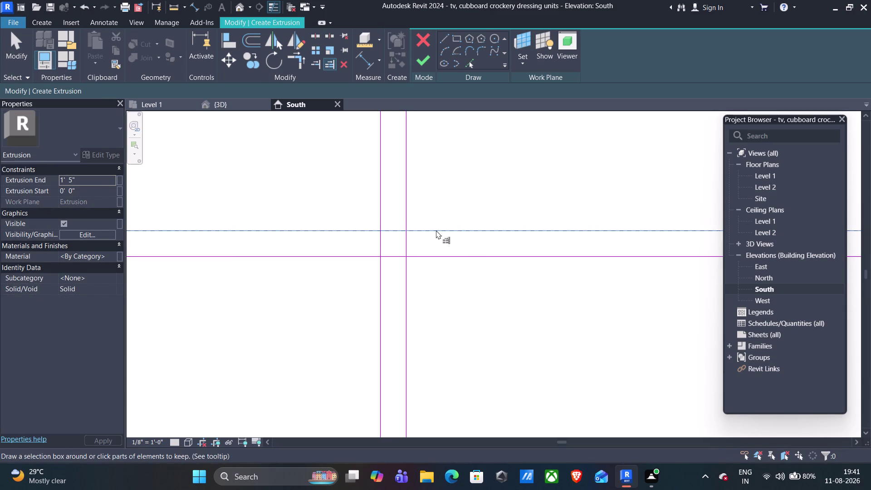
scroll(down, 3)
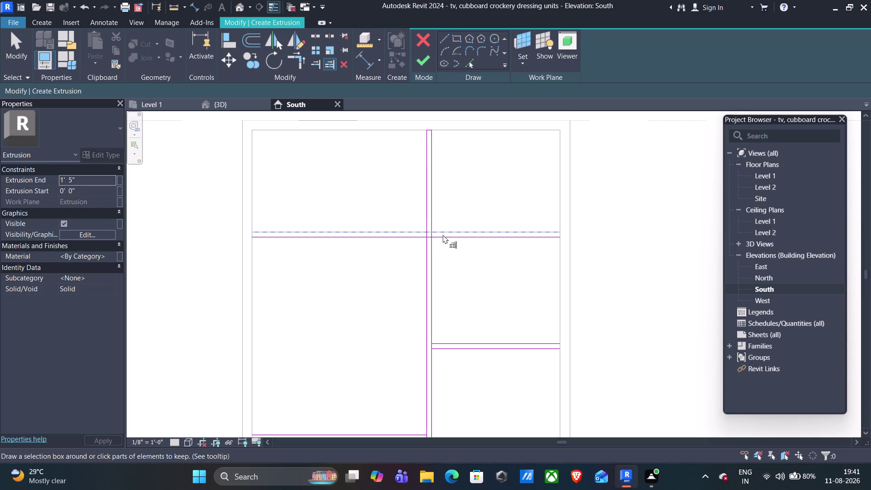
scroll(up, 3)
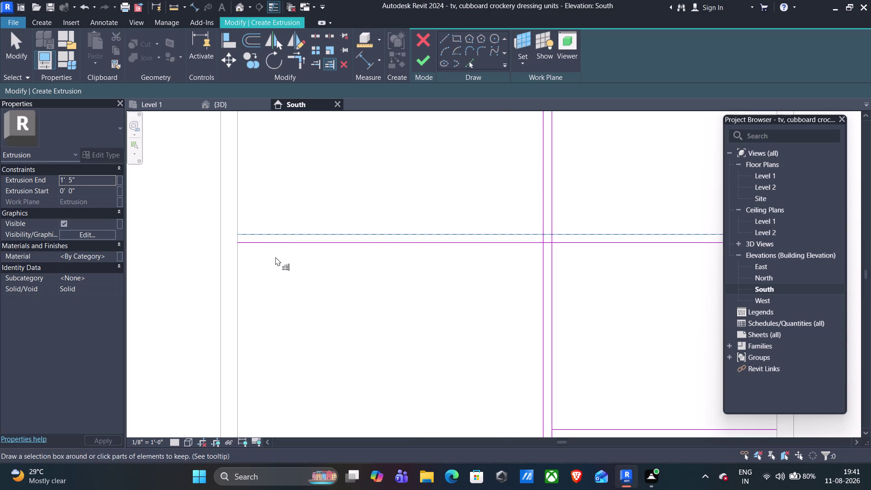
key(Escape)
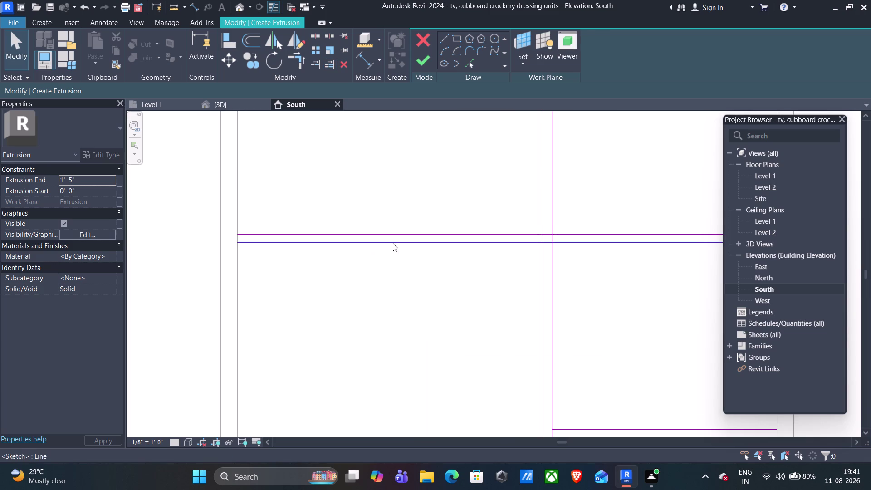
click(445, 36)
scroll(up, 3)
scroll(up, 3)
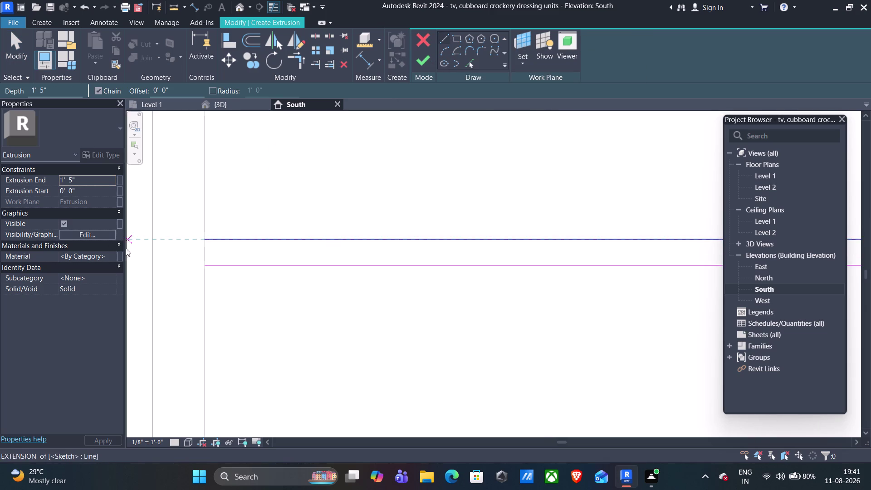
Sketch a short edge line, then delete the old upper and lower shelf lines.
scroll(up, 3)
middle_drag(186, 258, 224, 255)
click(244, 234)
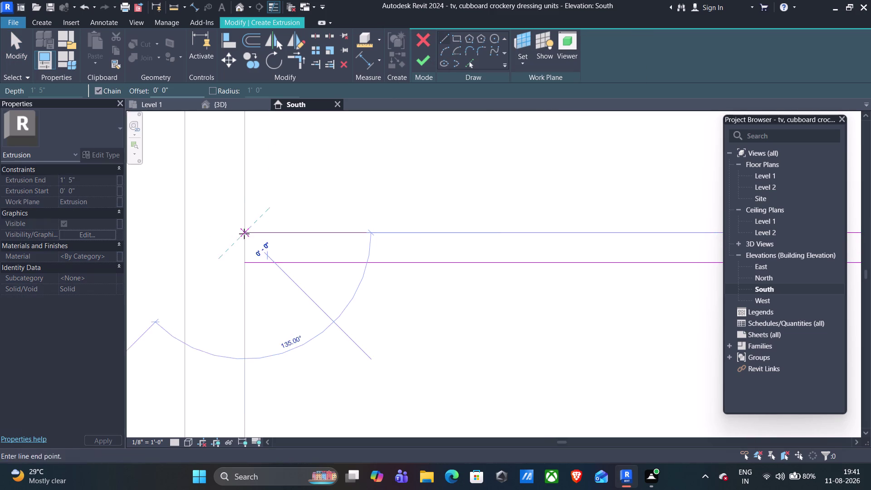
click(242, 262)
key(Escape)
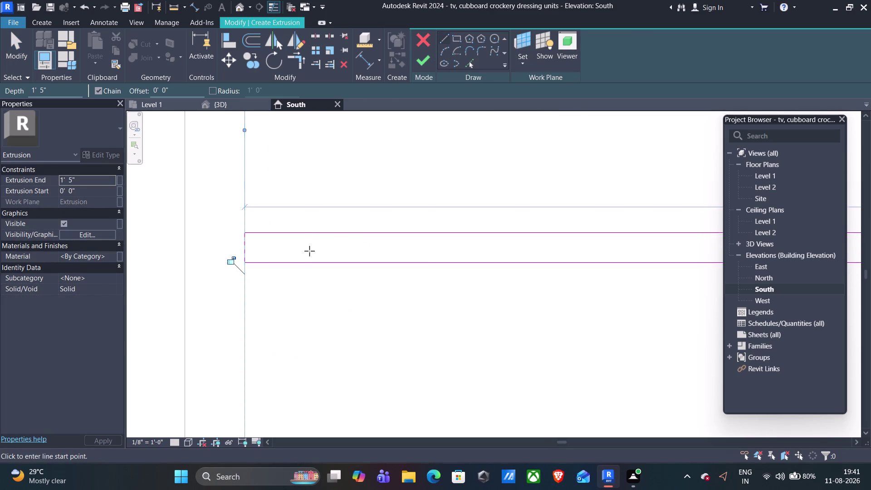
key(Escape)
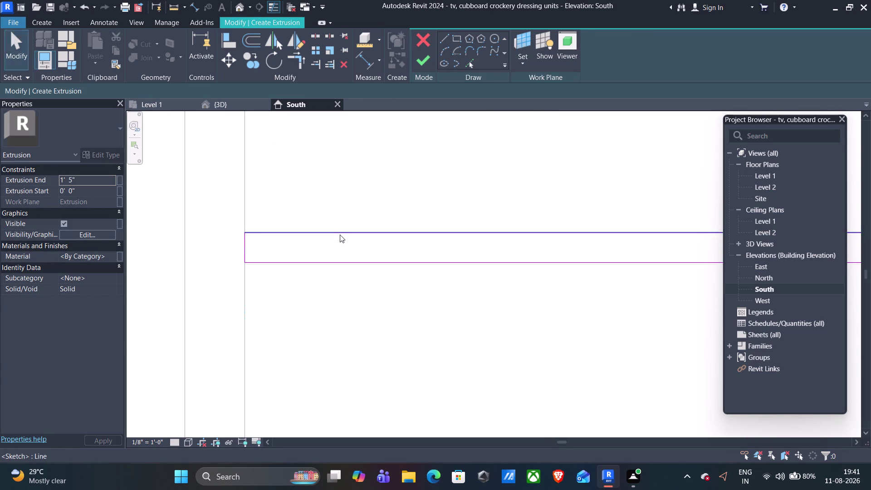
click(342, 232)
key(Delete)
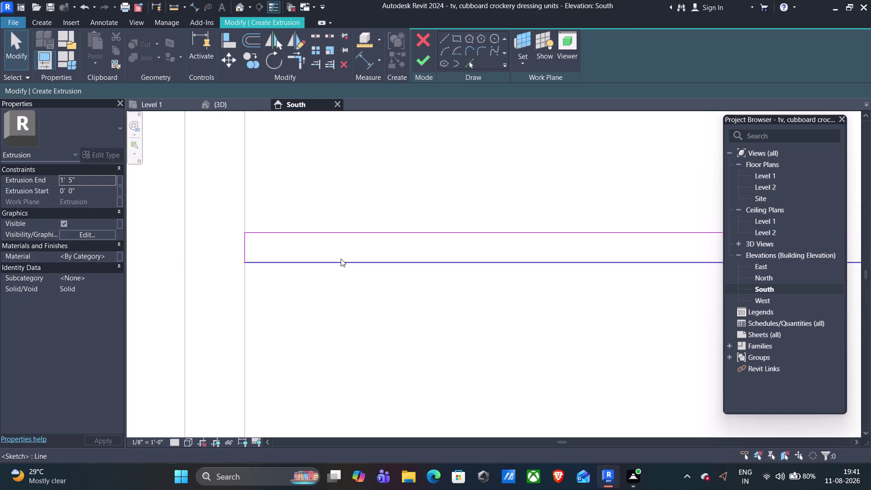
click(341, 259)
key(Delete)
click(337, 231)
key(Delete)
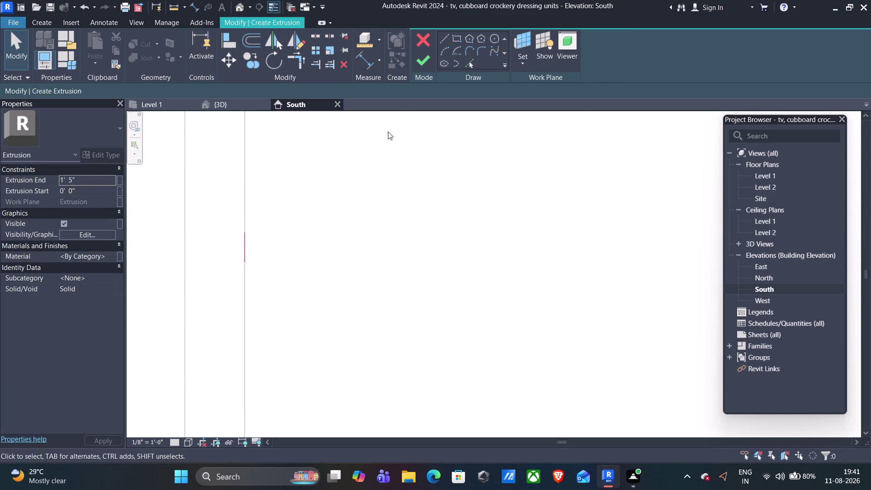
Draw two shelf lines from the cupboard's left edge to the partition.
click(444, 36)
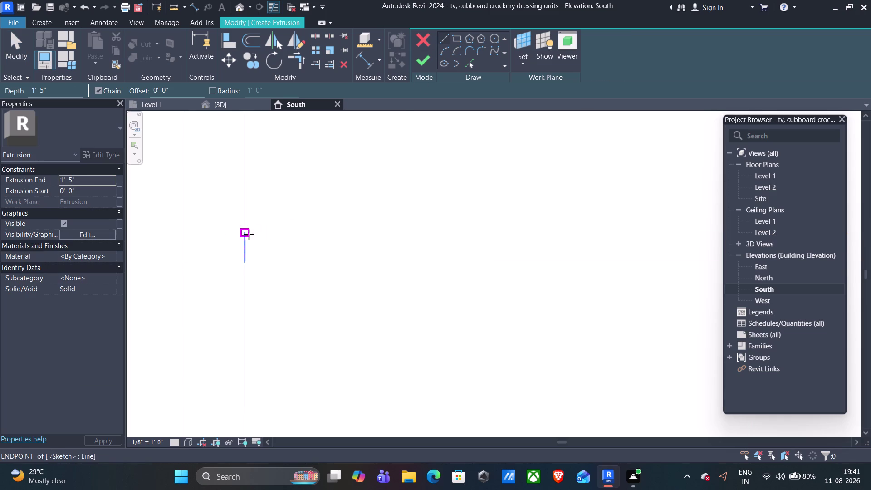
click(246, 234)
scroll(down, 3)
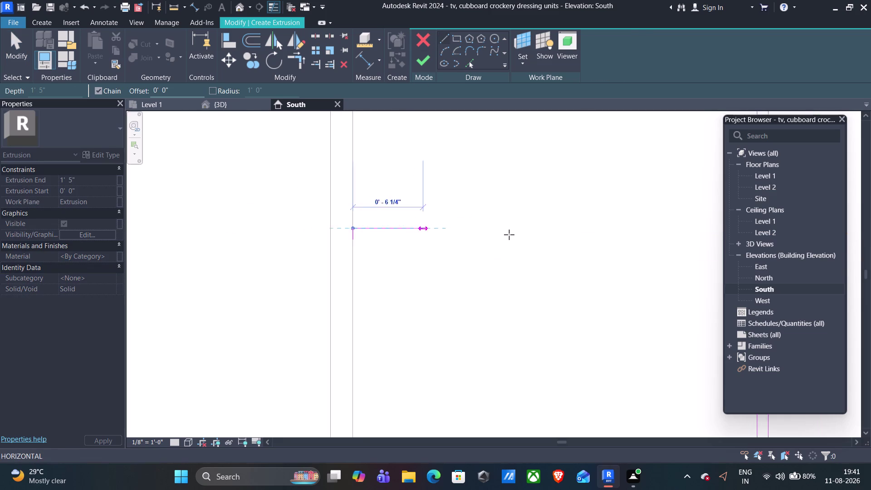
scroll(down, 3)
middle_drag(512, 233, 266, 228)
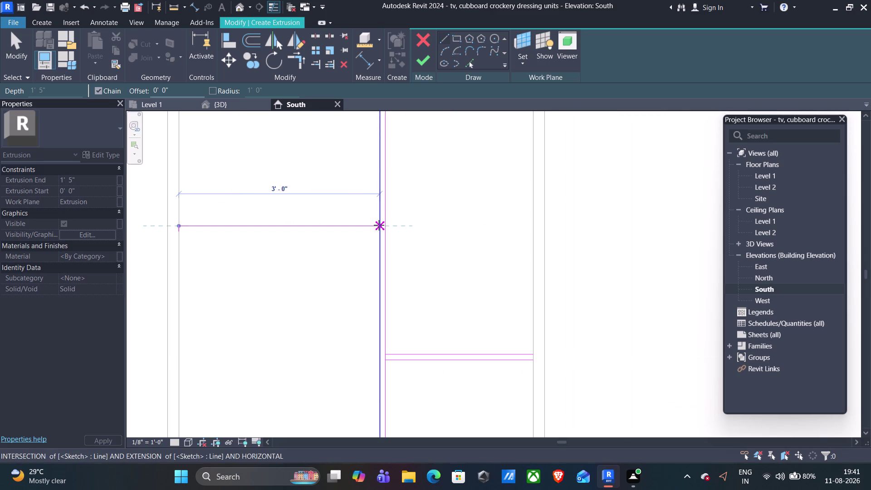
scroll(up, 3)
scroll(up, 3)
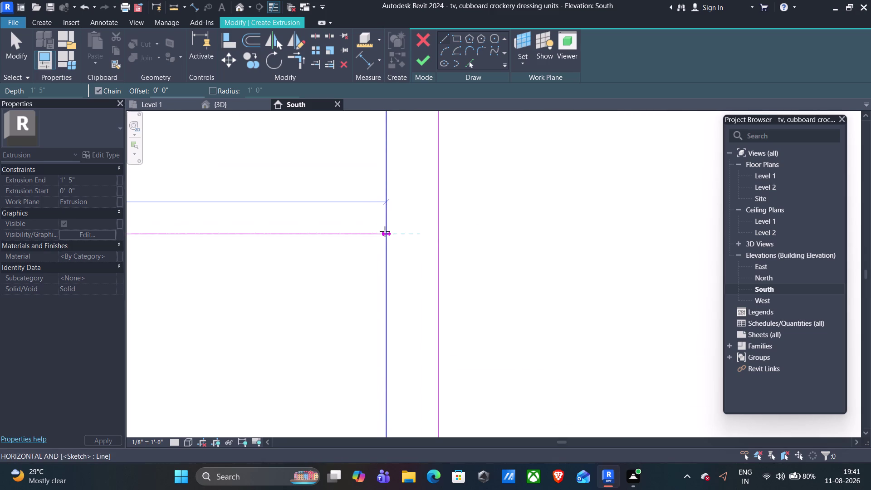
click(386, 234)
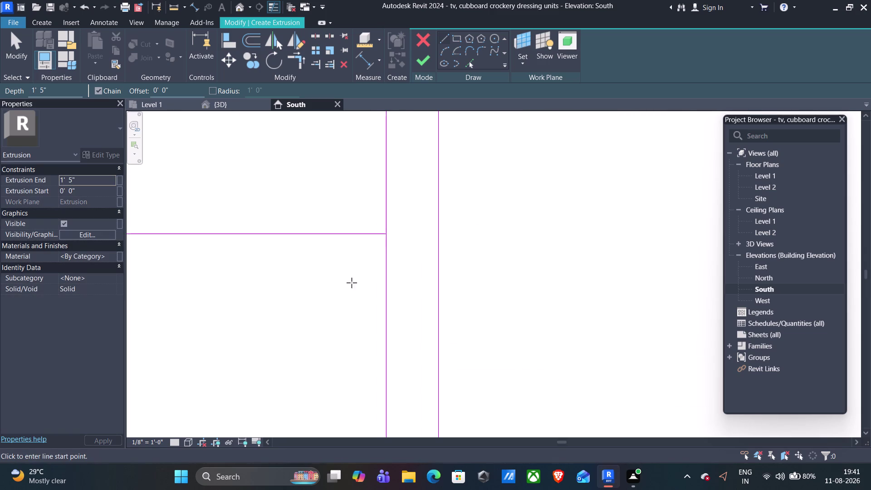
scroll(down, 3)
middle_drag(182, 303, 616, 271)
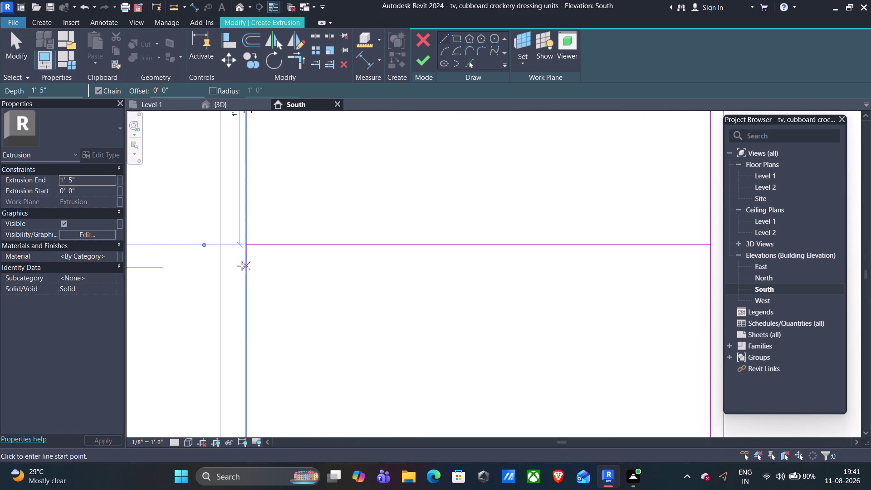
click(246, 258)
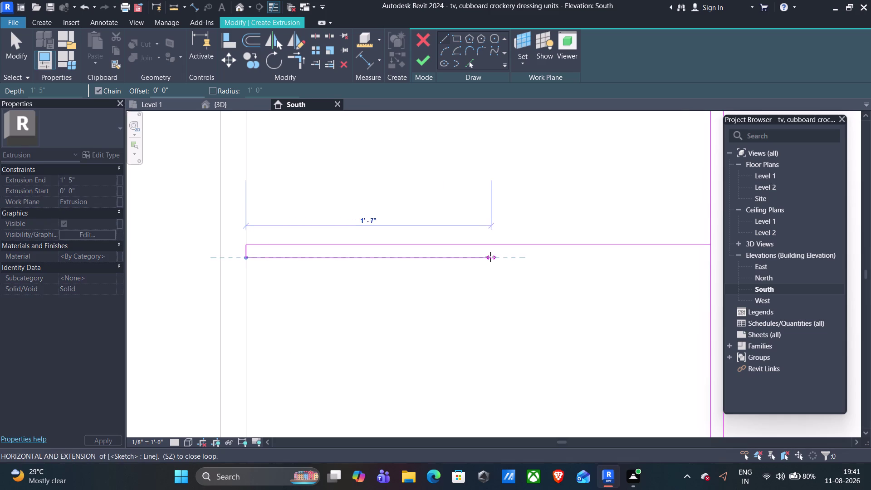
scroll(down, 3)
middle_drag(491, 257, 246, 257)
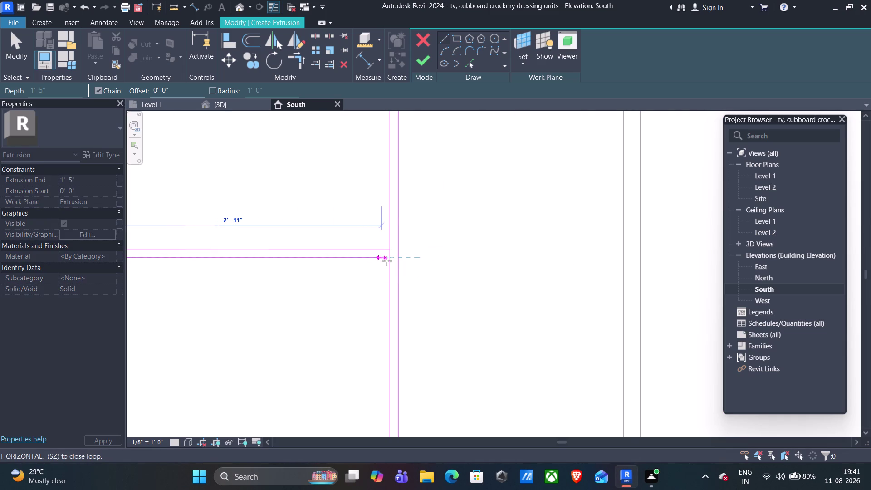
click(389, 258)
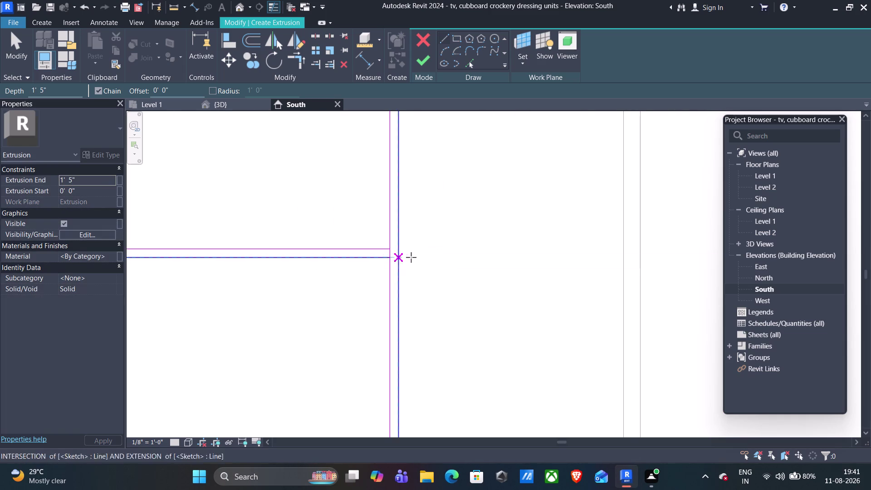
key(Escape)
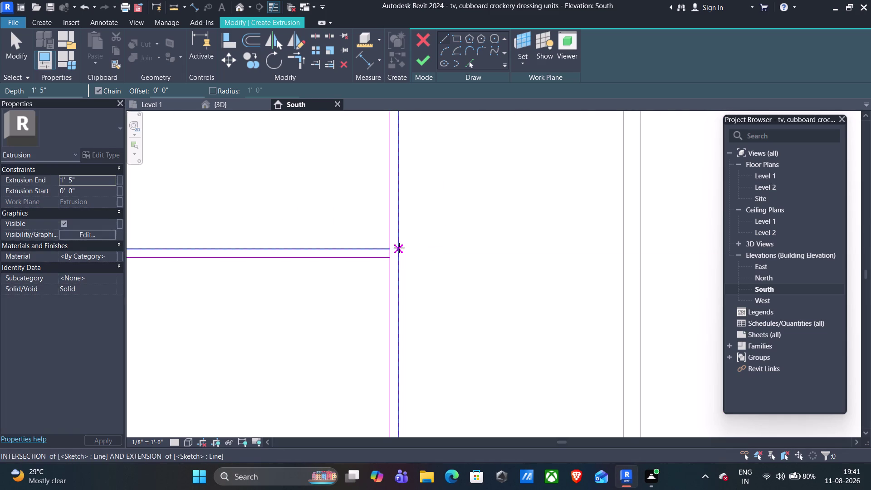
Draw two horizontal shelf lines from the partition to the cupboard's right side.
click(400, 247)
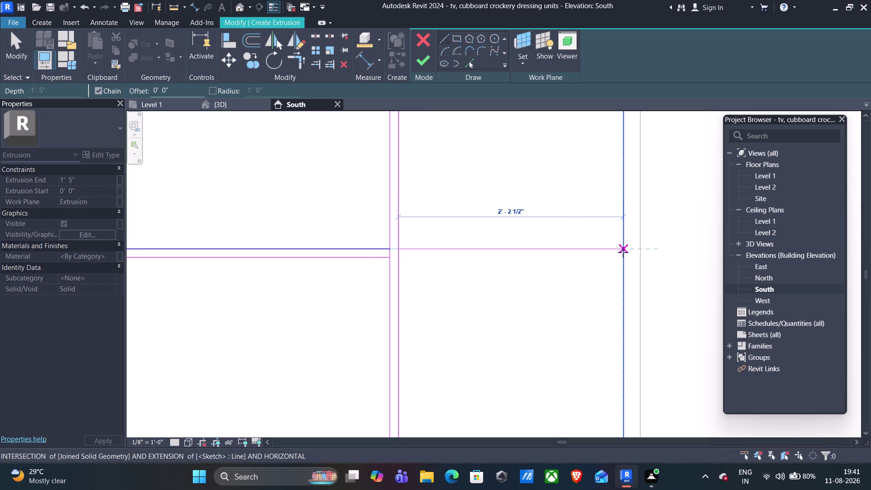
click(626, 251)
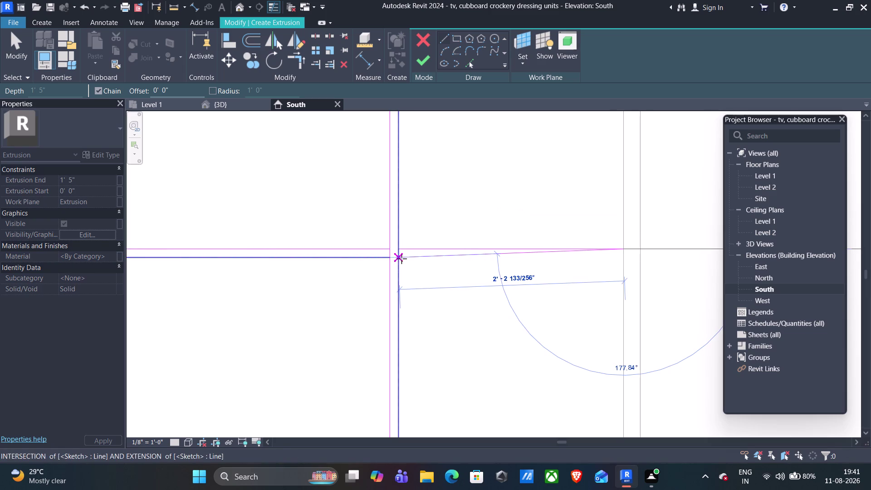
click(399, 259)
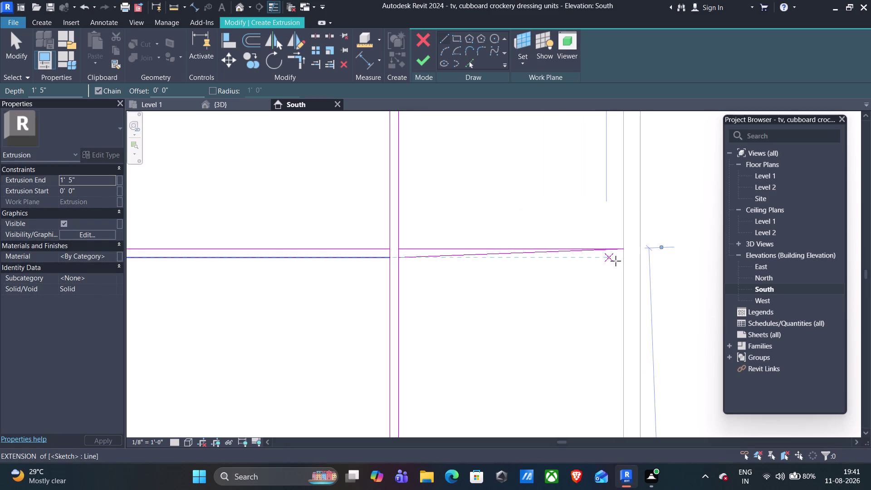
key(ctrl+z)
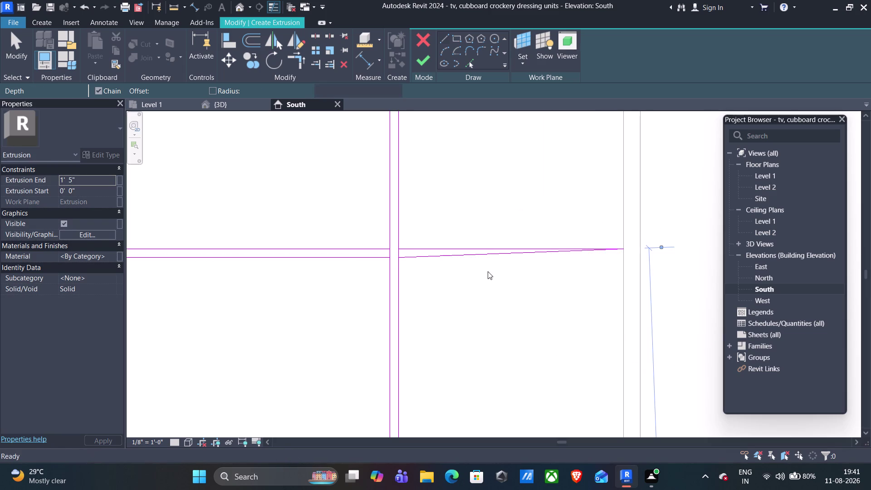
click(399, 257)
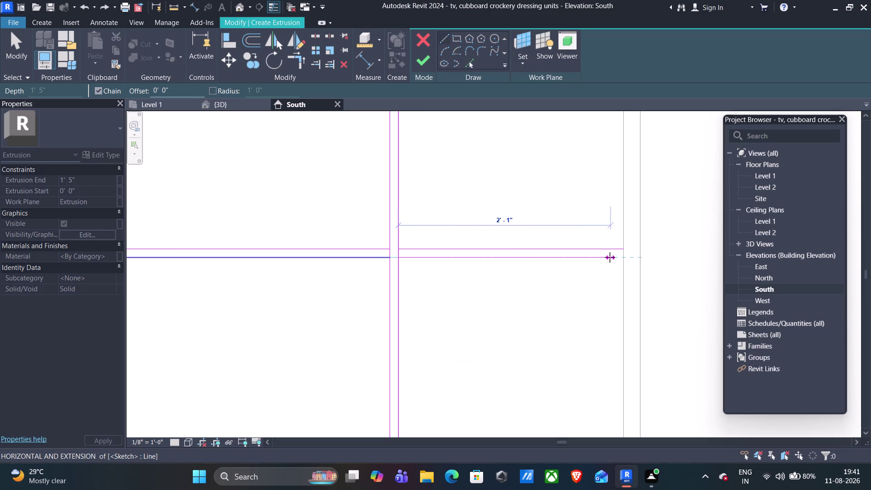
click(624, 258)
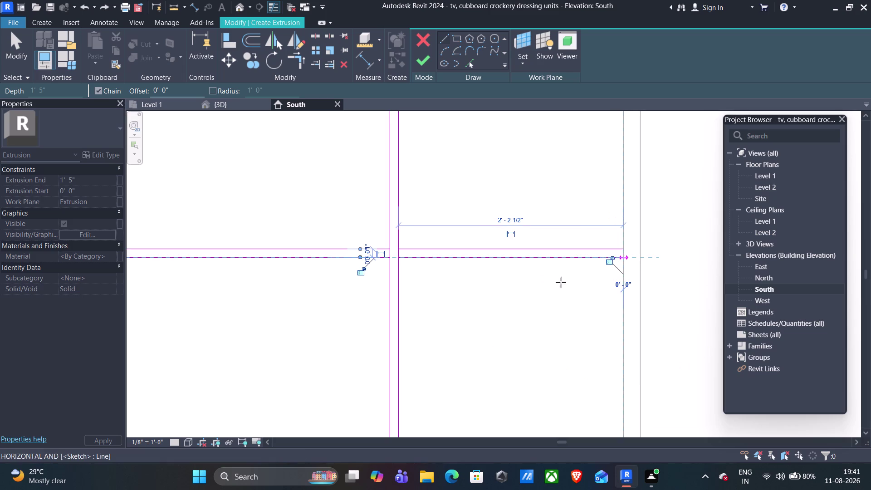
key(Escape)
Delete a stray shelf line and attempt to finish the extrusion sketch.
scroll(down, 3)
scroll(down, 3)
middle_drag(302, 292, 475, 294)
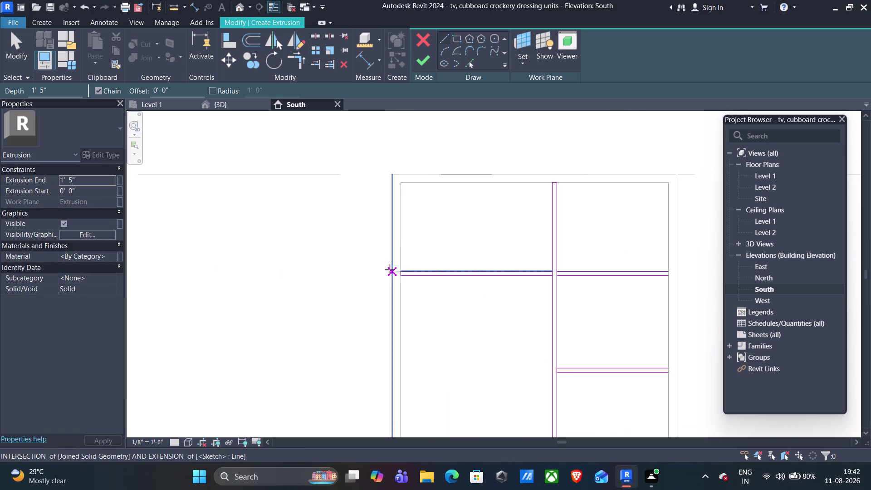
scroll(up, 3)
scroll(up, 3)
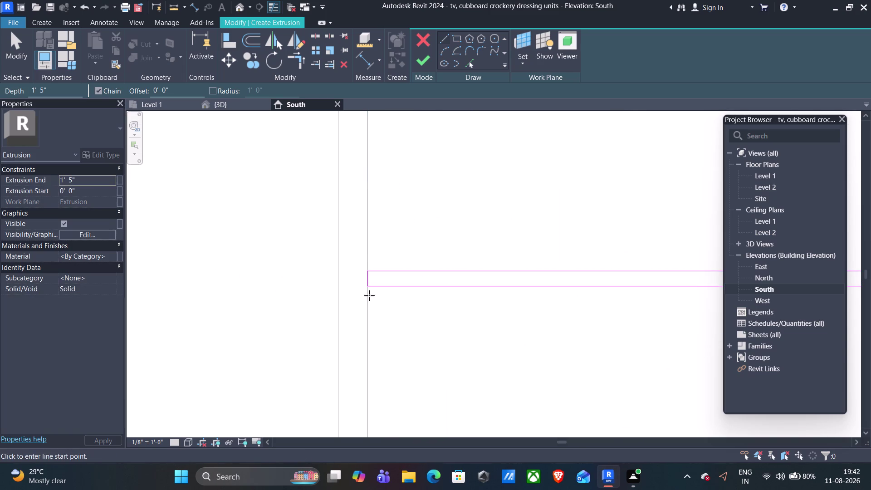
key(Escape)
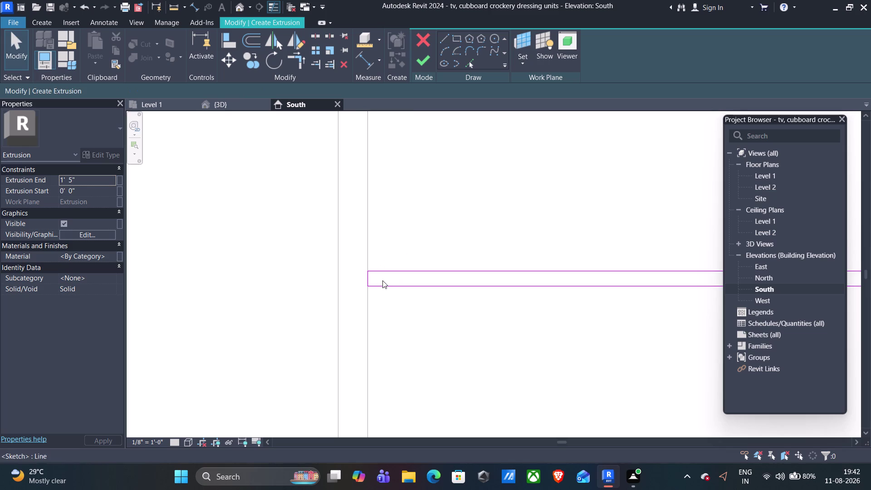
click(369, 277)
key(Delete)
scroll(down, 3)
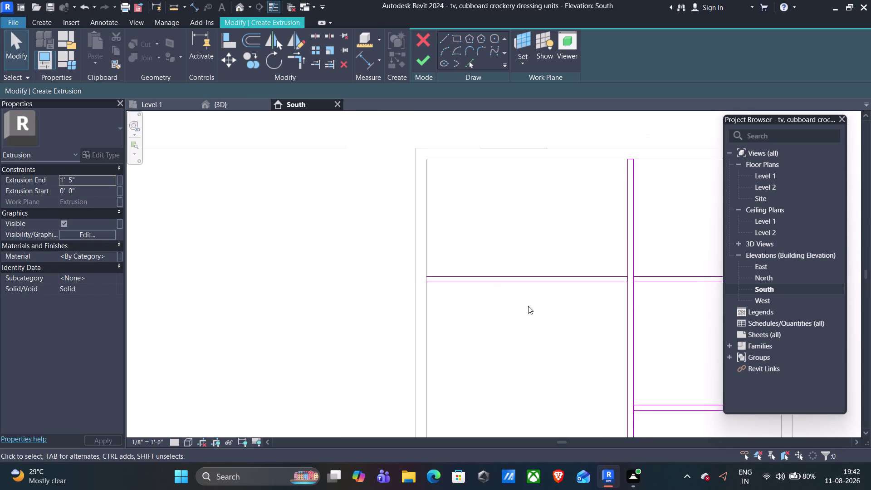
scroll(down, 3)
scroll(down, 3)
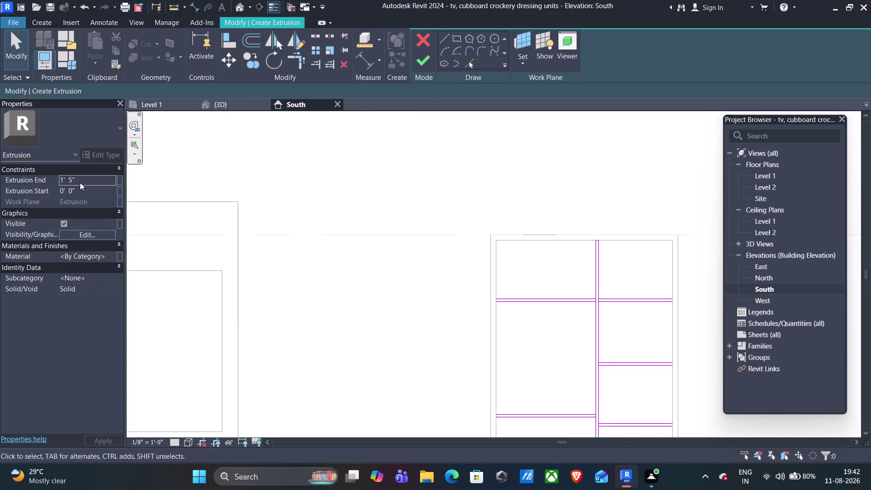
click(419, 62)
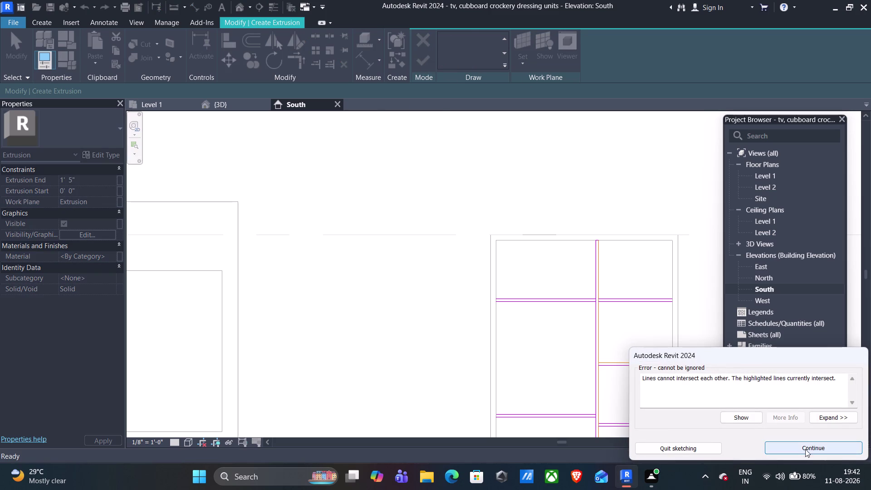
Continue past the intersecting-lines error and pan to the top of the partition.
click(805, 448)
scroll(down, 3)
middle_drag(708, 401, 646, 316)
middle_click(643, 312)
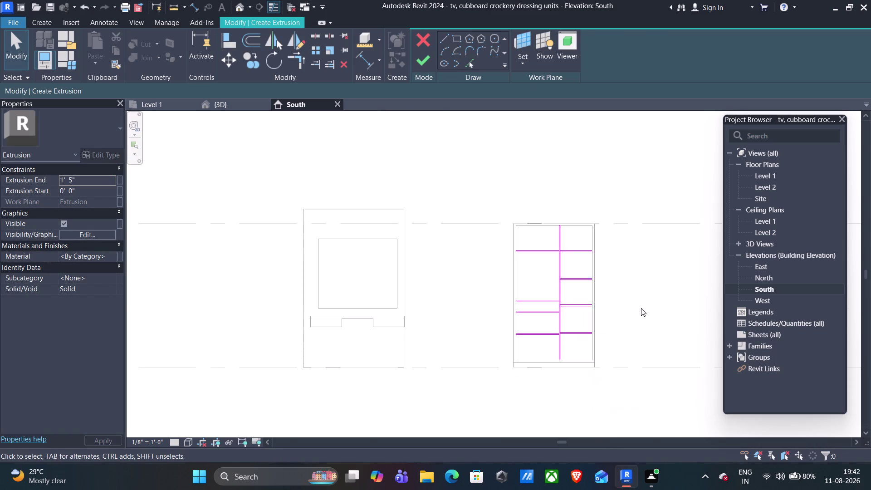
scroll(up, 3)
scroll(up, 3)
scroll(up, 3)
scroll(up, 3)
scroll(down, 3)
middle_drag(554, 231, 551, 394)
middle_drag(530, 244, 525, 396)
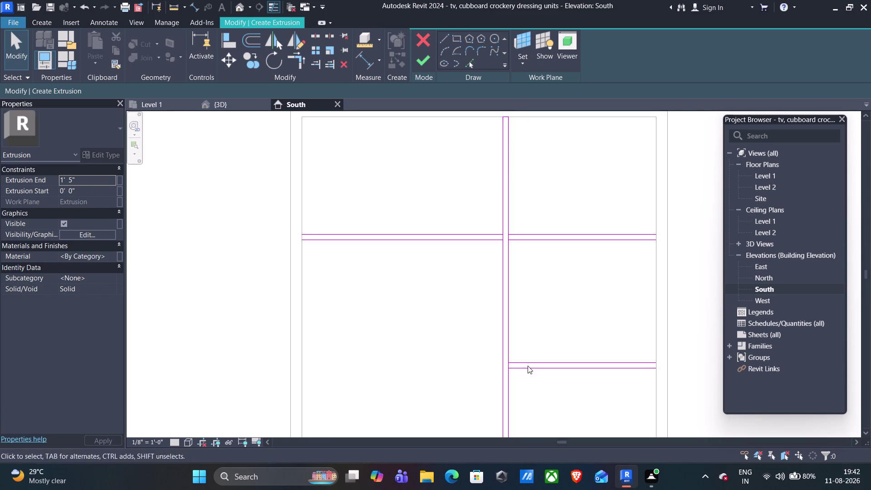
middle_drag(533, 280, 525, 439)
scroll(up, 3)
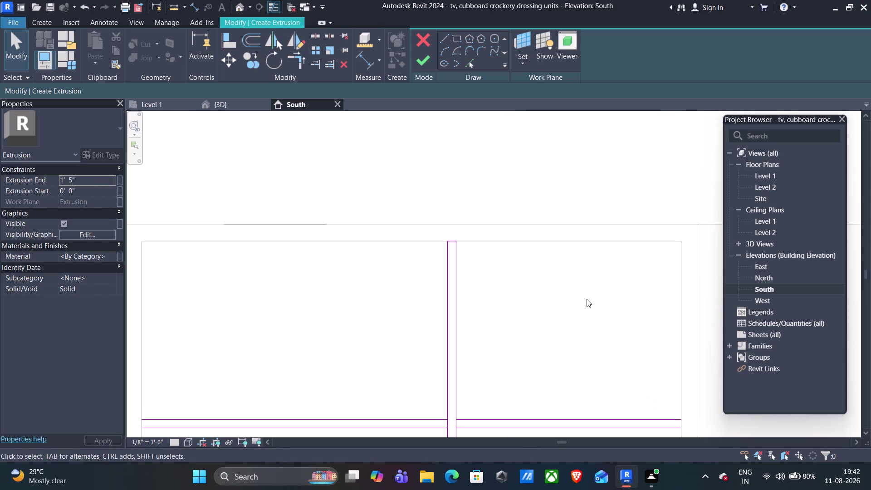
Try trimming partition and shelf lines to corners, cancelling each join error.
click(299, 60)
middle_drag(466, 321, 464, 270)
click(455, 319)
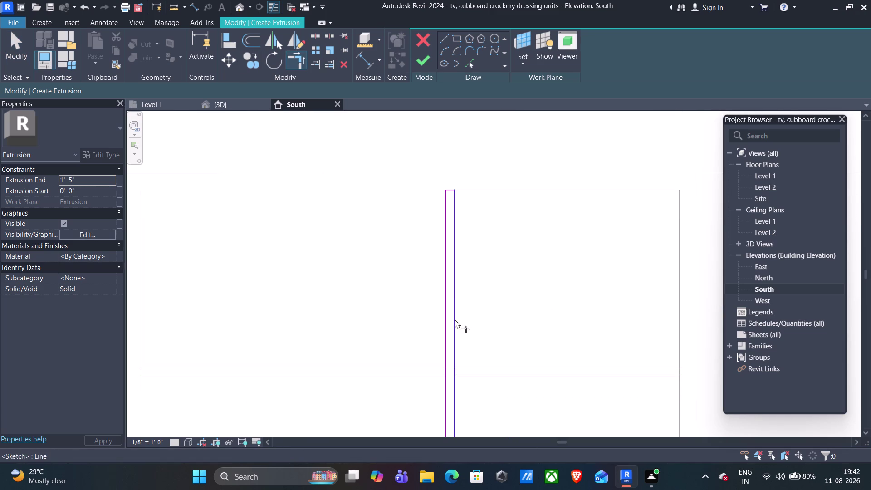
click(463, 365)
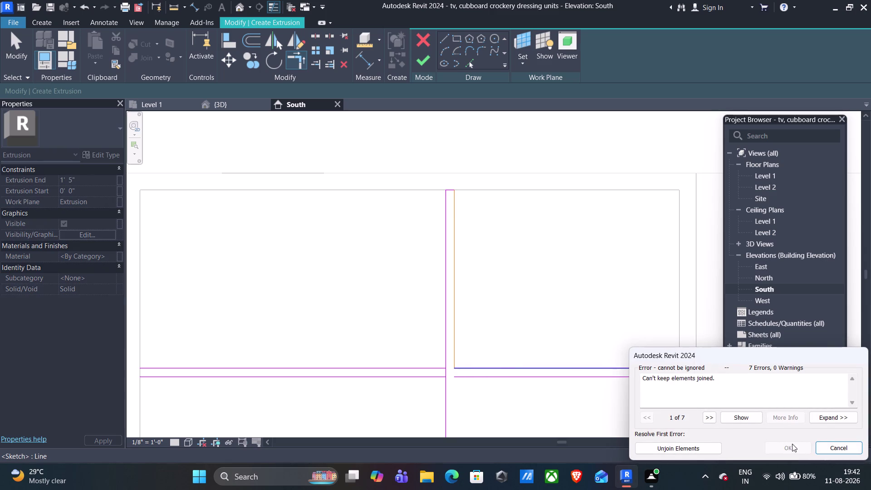
click(821, 416)
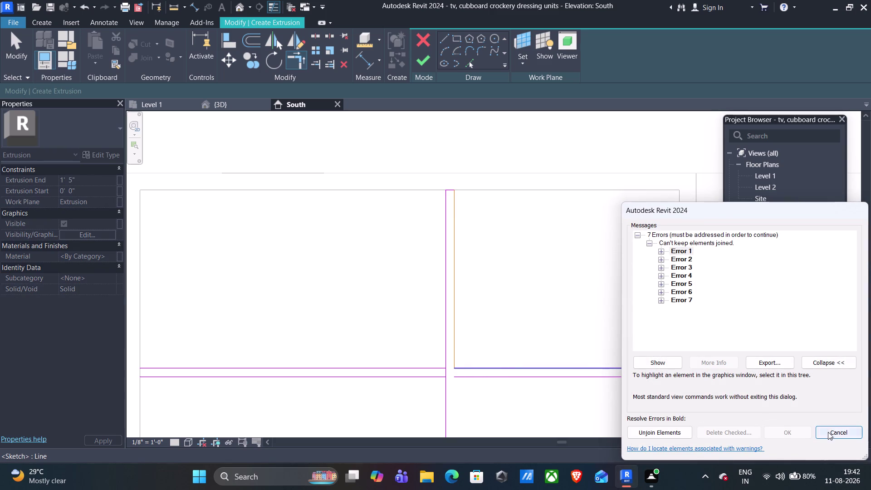
click(828, 431)
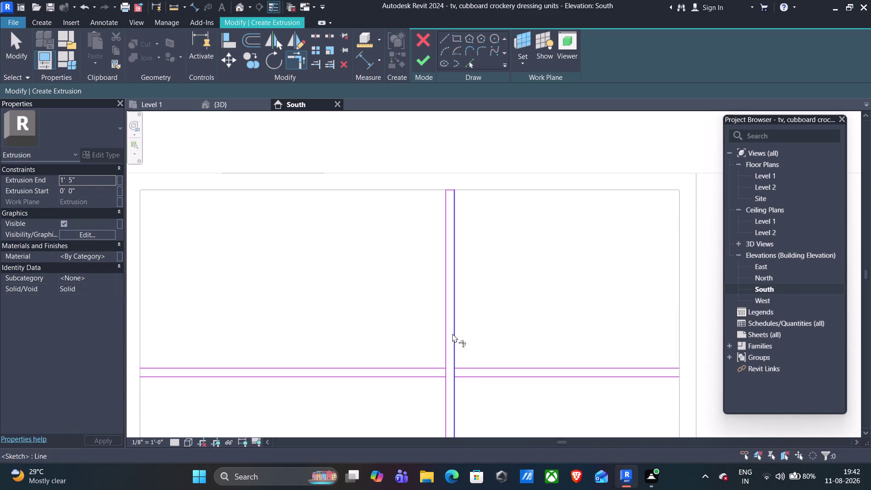
click(453, 334)
click(471, 368)
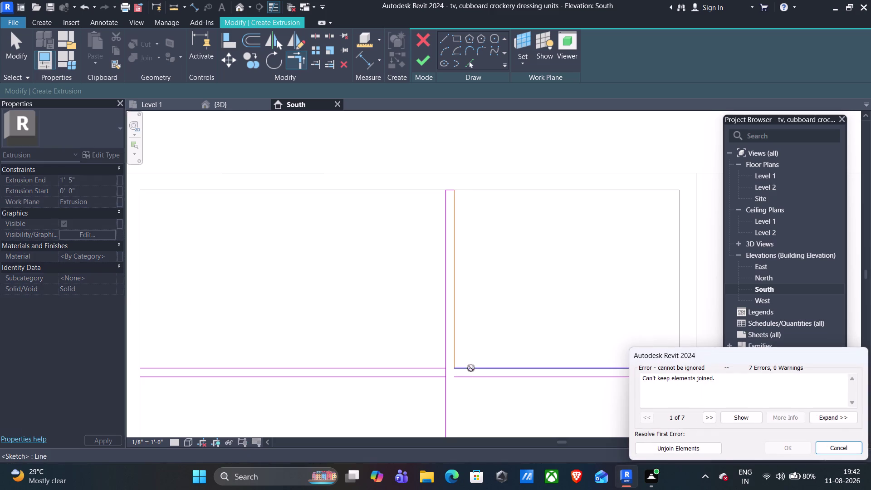
click(701, 447)
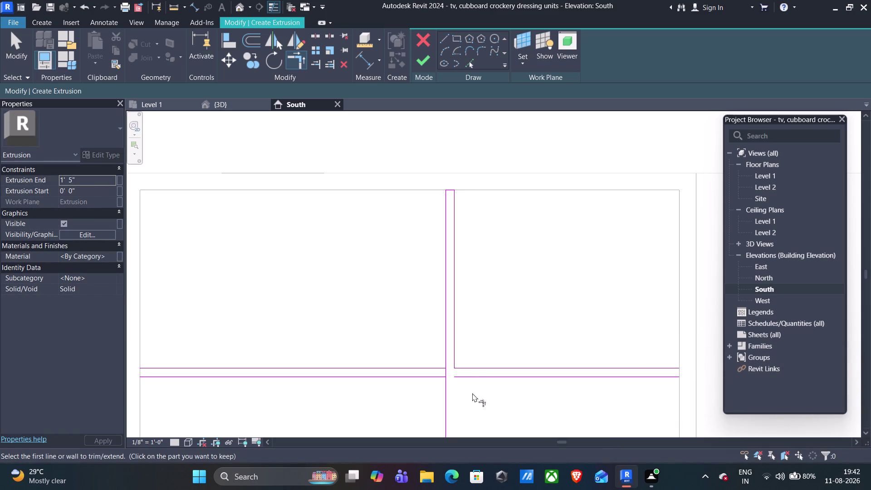
click(447, 337)
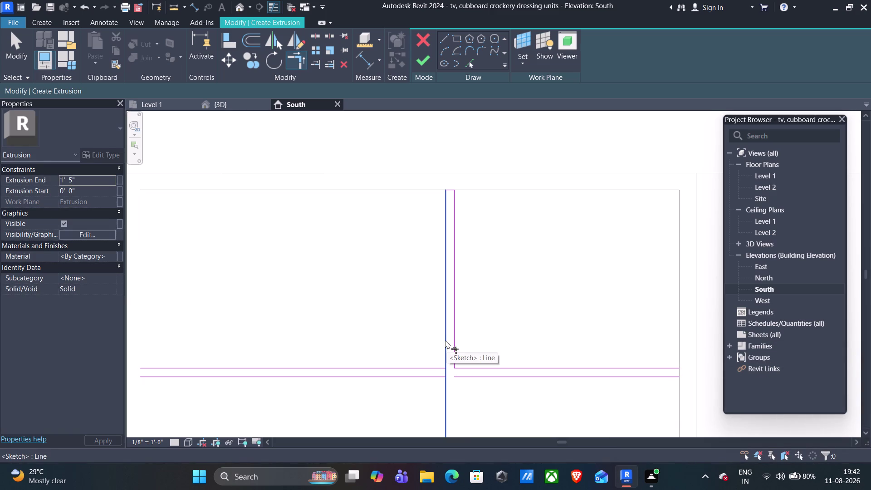
click(435, 364)
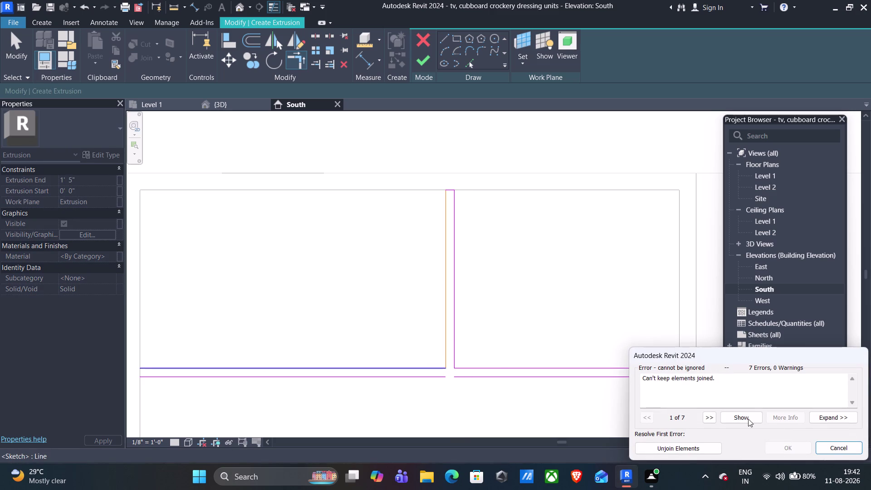
click(685, 450)
scroll(down, 3)
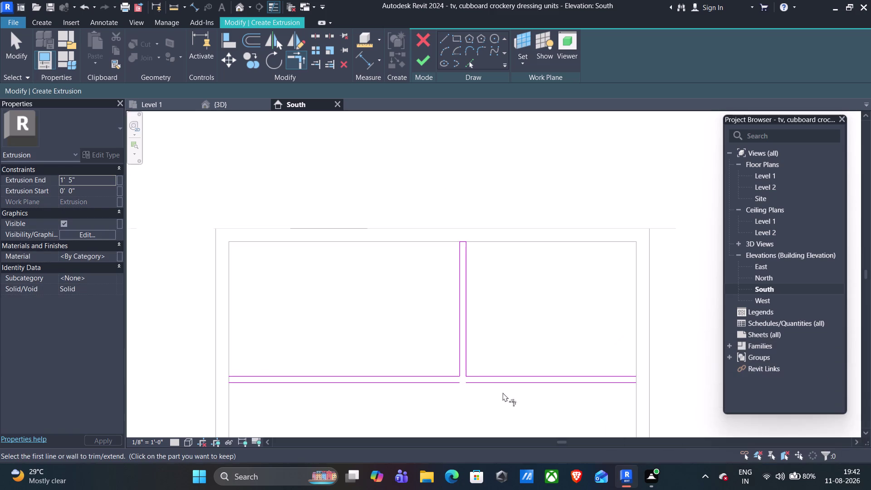
scroll(down, 3)
middle_drag(489, 398, 511, 330)
middle_drag(502, 368, 498, 316)
middle_drag(506, 319, 506, 311)
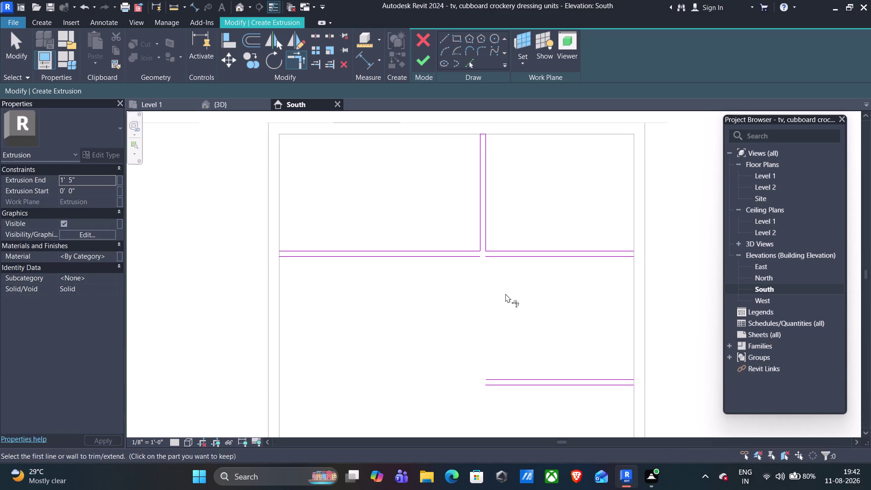
middle_drag(511, 351, 507, 321)
middle_drag(505, 313, 505, 305)
middle_drag(489, 399, 497, 285)
scroll(up, 3)
middle_drag(485, 270, 460, 400)
scroll(up, 3)
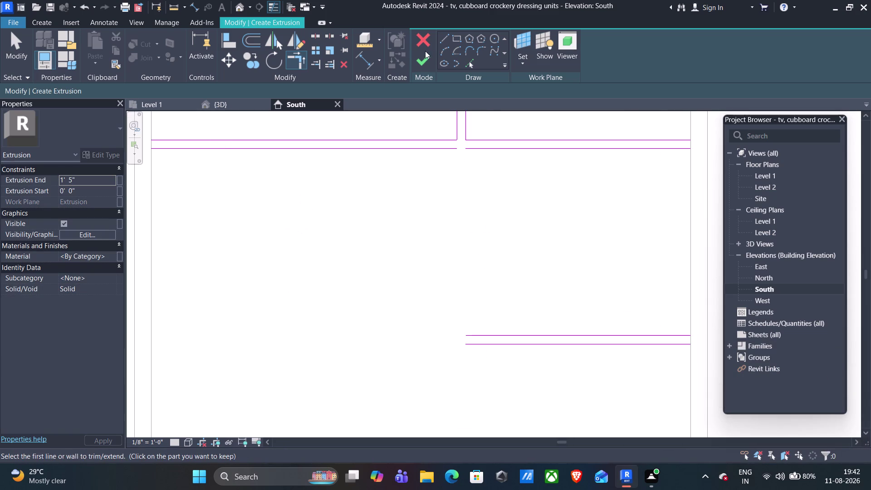
Sketch partition lines between the upper and lower shelves at the first junction.
click(443, 37)
click(465, 149)
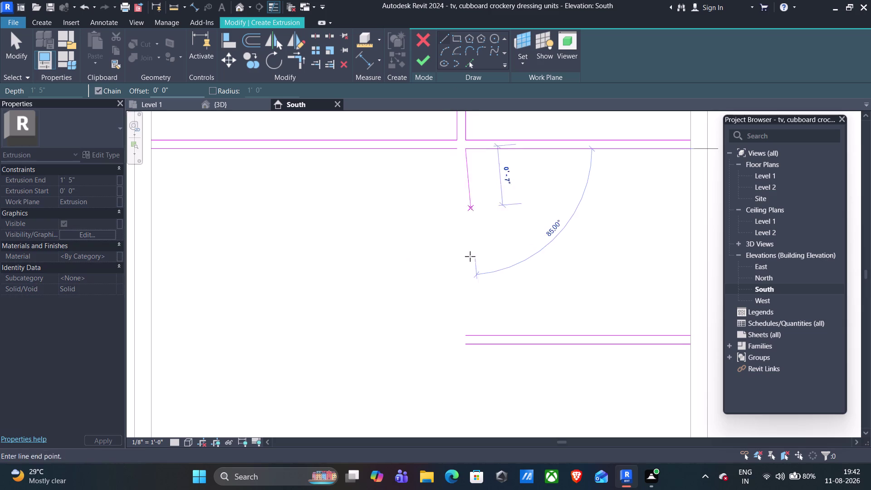
click(466, 333)
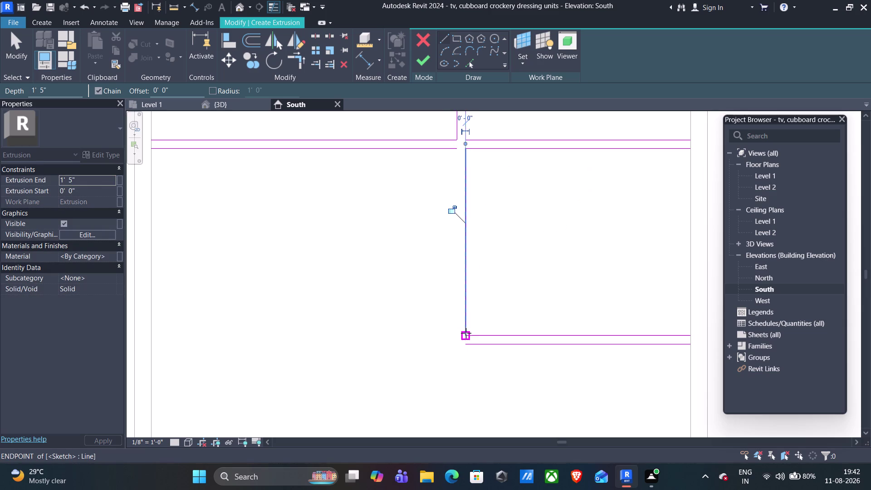
click(456, 149)
scroll(down, 3)
middle_drag(458, 355, 469, 257)
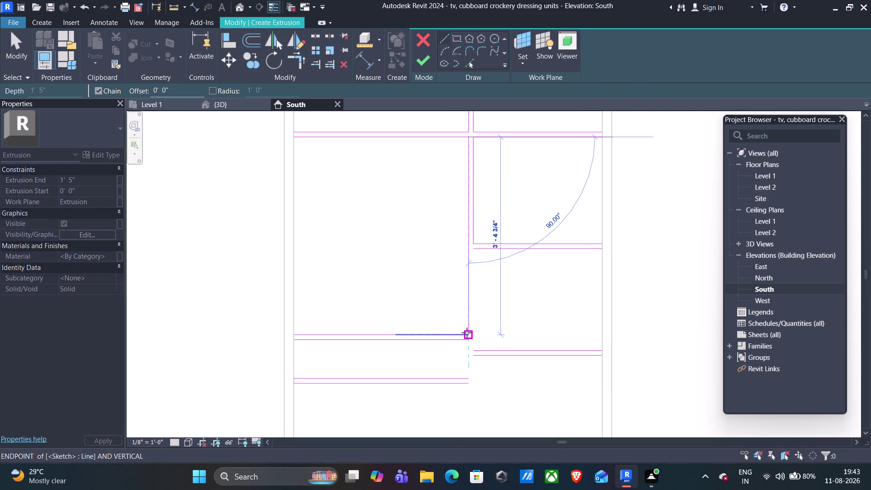
click(468, 333)
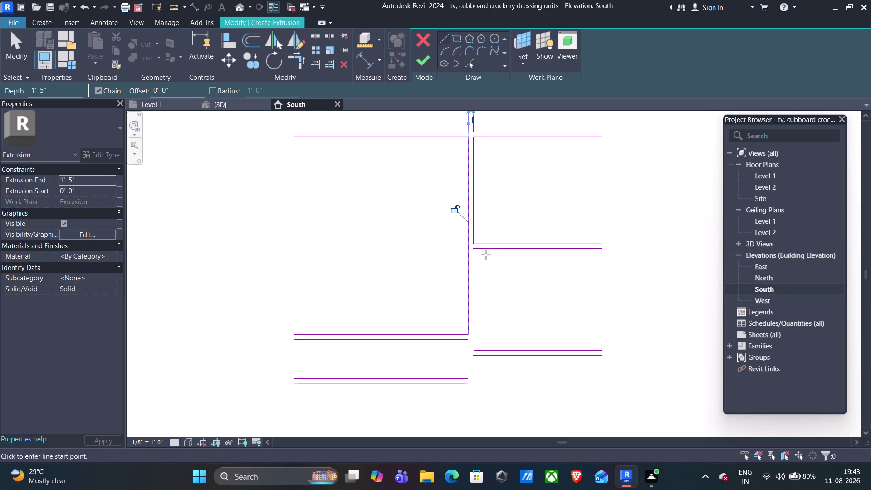
click(475, 249)
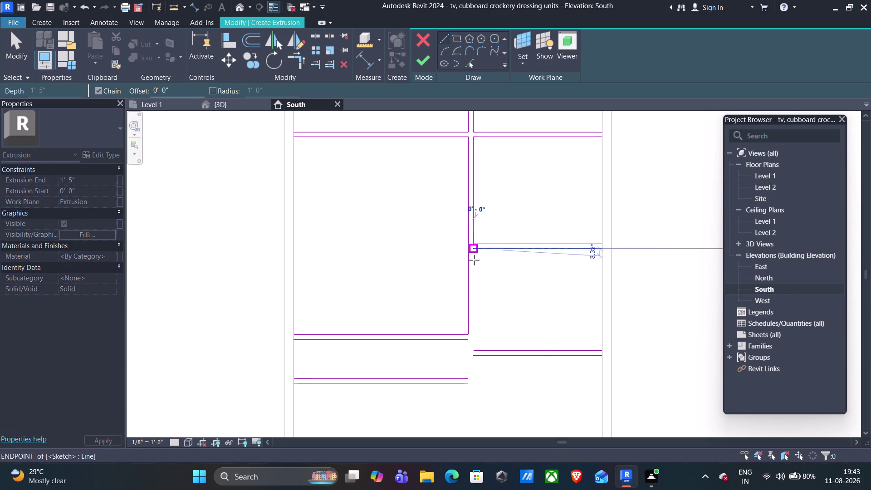
click(475, 352)
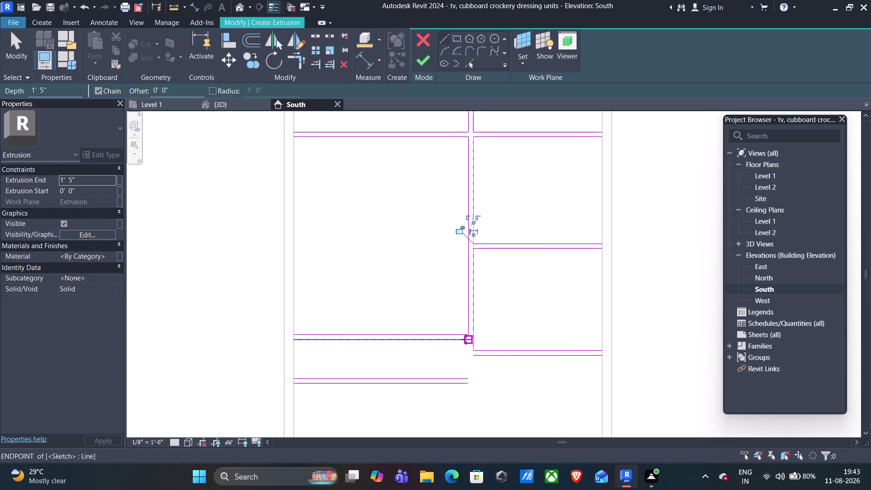
click(466, 340)
click(469, 375)
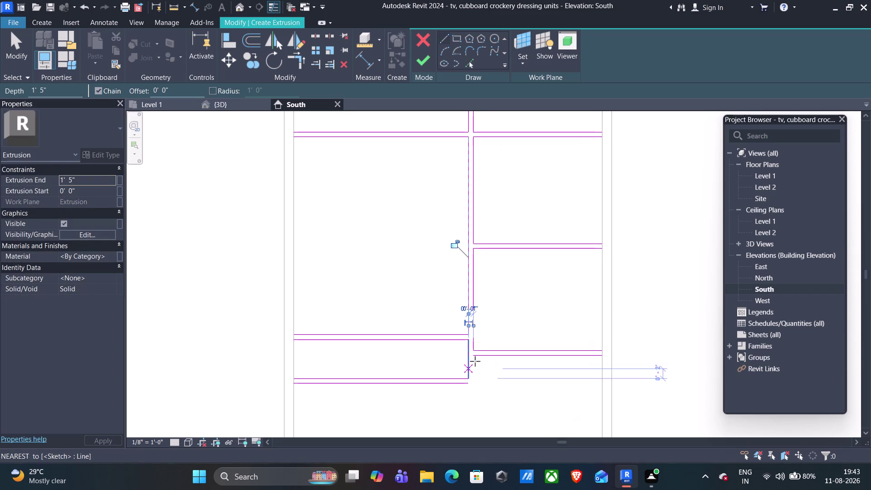
Add a partition segment from the next shelf down to the lower shelf.
scroll(down, 3)
middle_drag(478, 383, 485, 290)
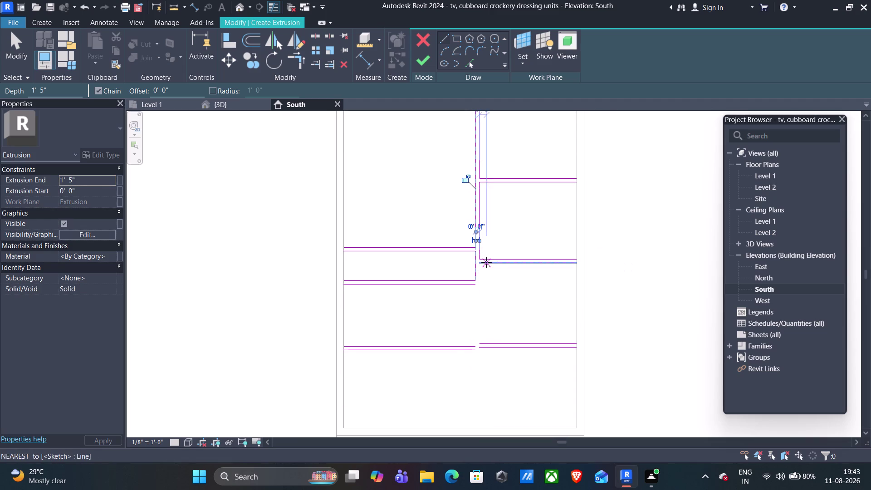
scroll(up, 3)
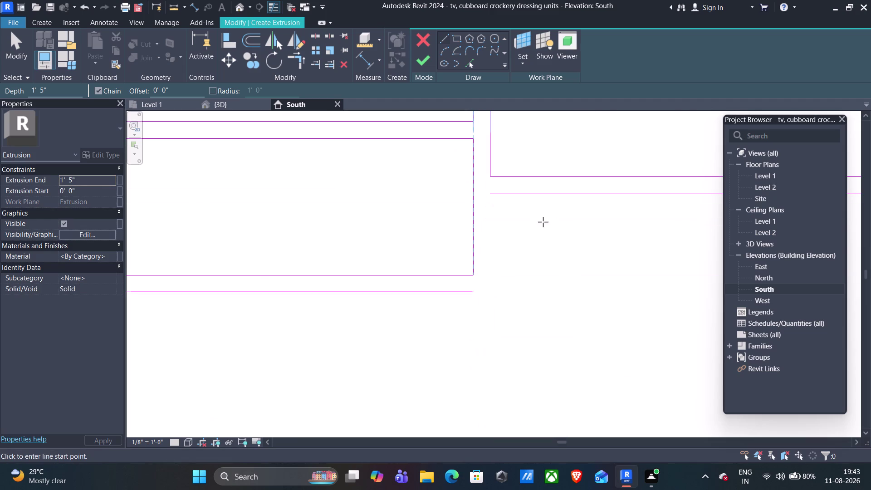
click(490, 194)
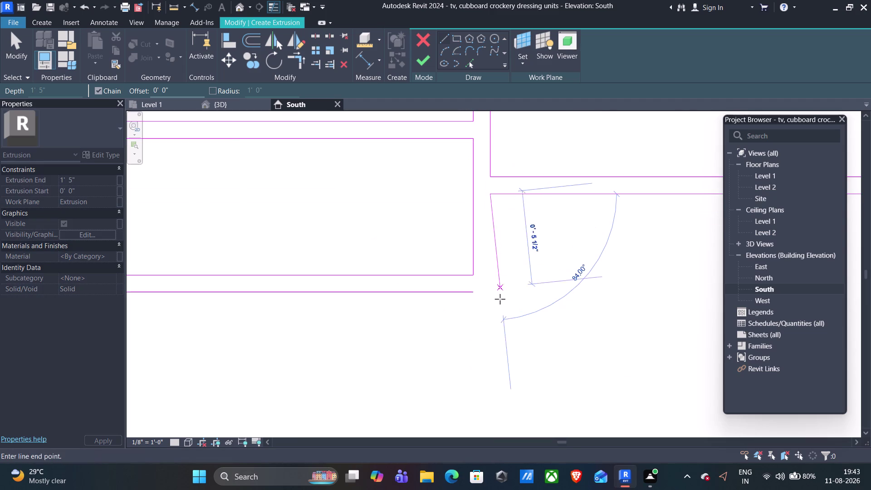
scroll(down, 3)
middle_drag(489, 348, 486, 224)
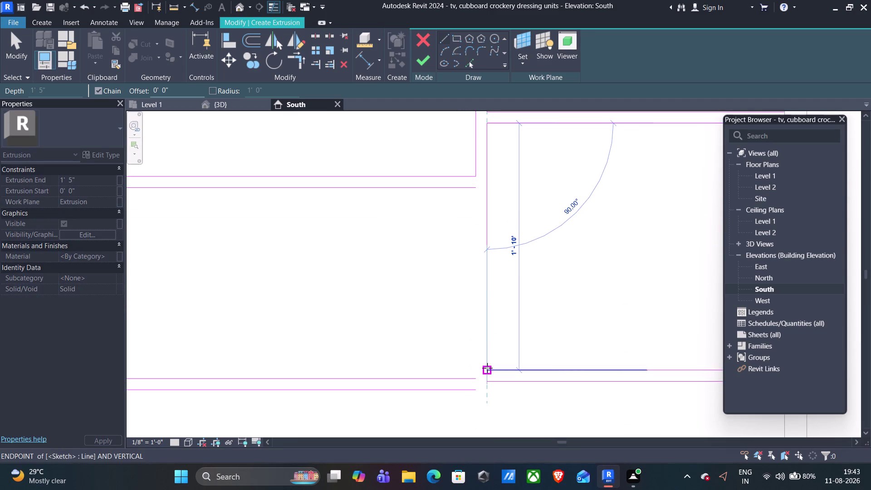
click(487, 368)
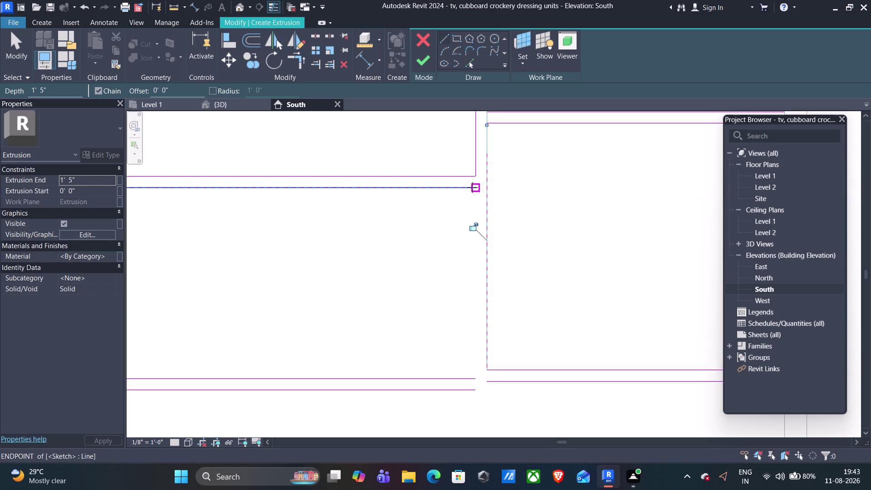
click(475, 187)
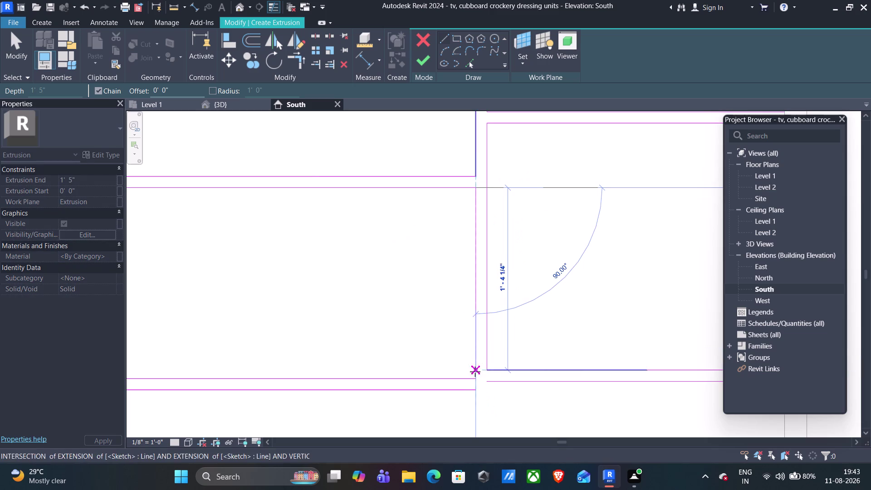
click(475, 375)
Draw two partition lines from the shelf junction down to the cupboard base.
middle_drag(504, 406, 505, 284)
middle_drag(503, 325, 500, 293)
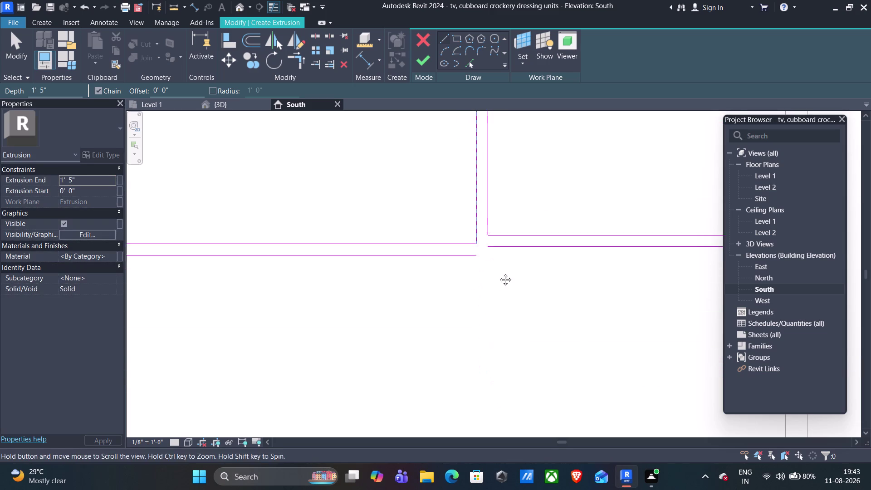
middle_drag(501, 293, 494, 242)
scroll(down, 3)
click(486, 207)
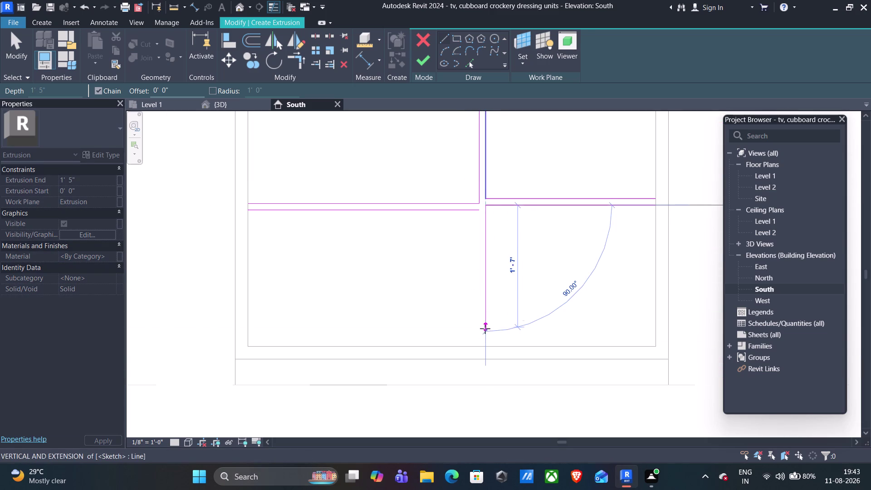
click(485, 343)
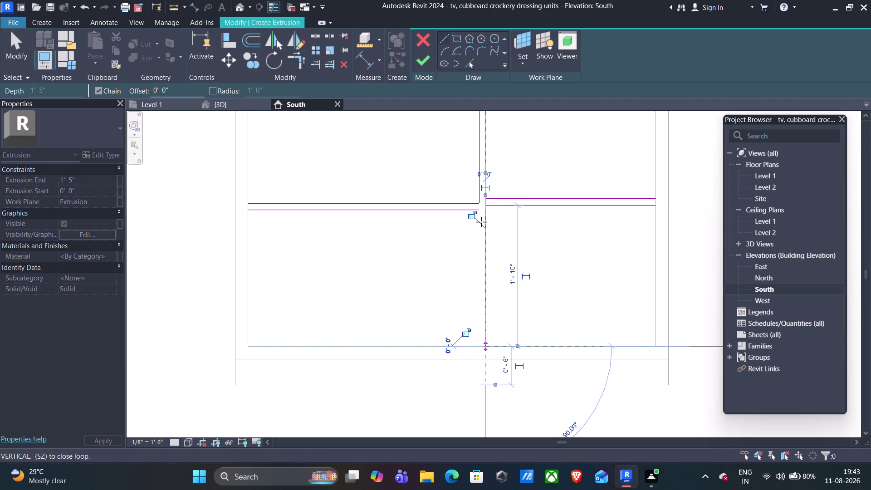
key(Escape)
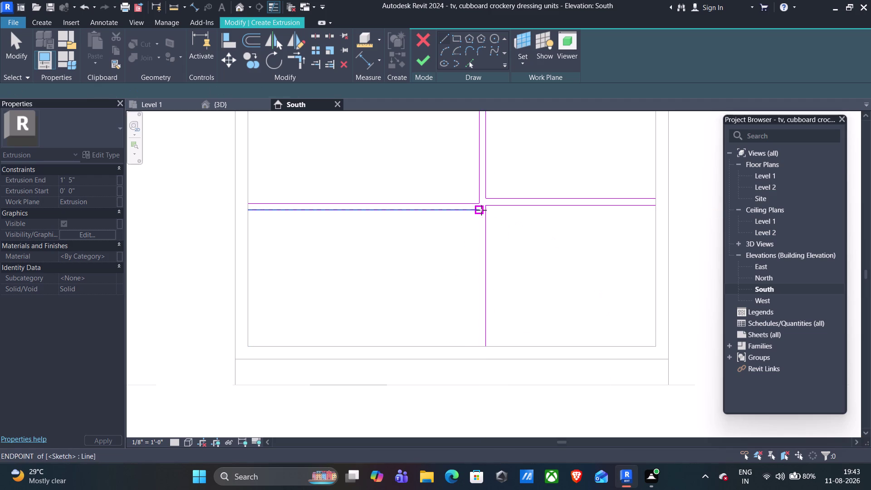
click(479, 211)
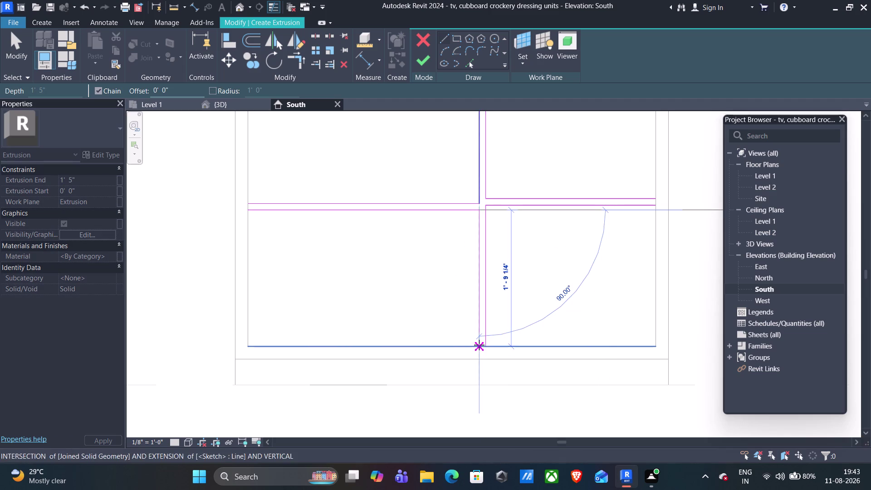
click(479, 345)
scroll(down, 3)
key(Escape)
View the whole cupboard and attempt Finish Edit Mode, triggering the open-loop error.
scroll(down, 3)
scroll(down, 3)
middle_drag(644, 214, 637, 259)
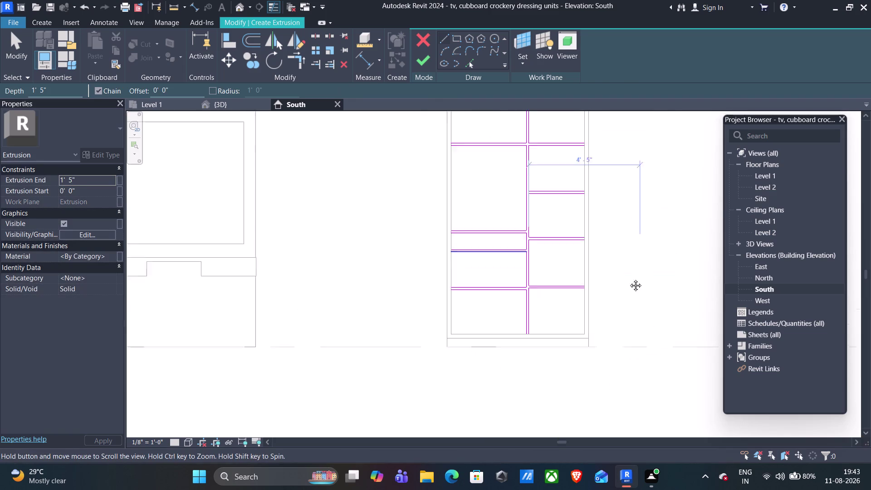
middle_drag(638, 259, 603, 325)
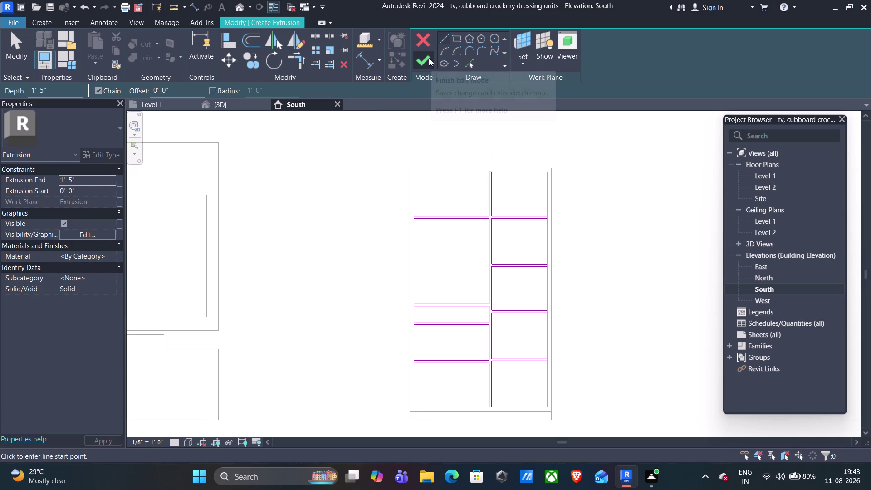
click(428, 58)
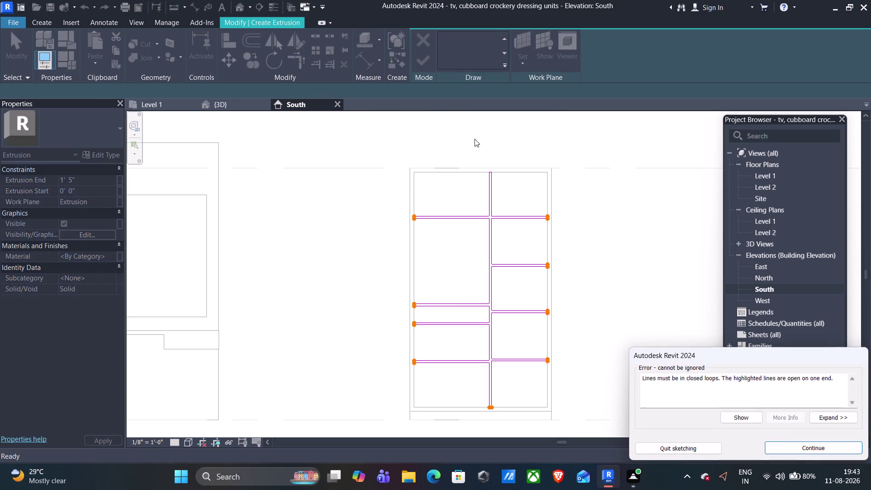
Dismiss the open-loop error, then close the partition's top end and a shelf's right end.
click(781, 447)
scroll(up, 3)
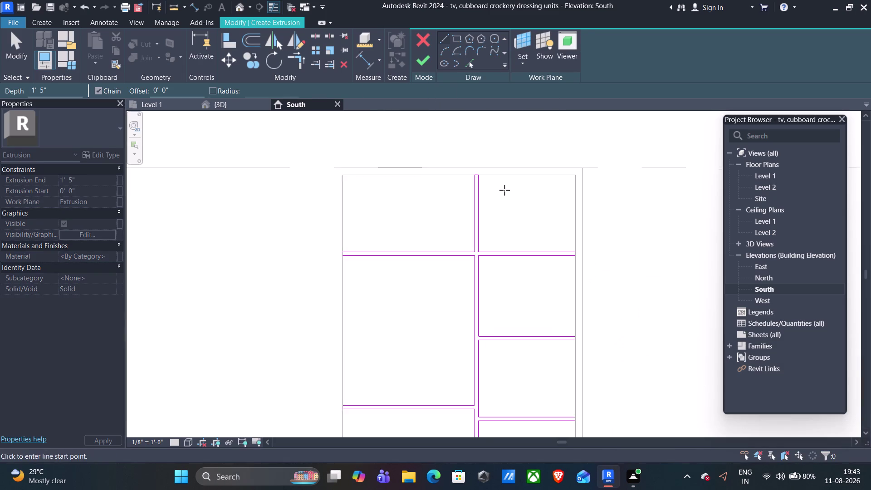
scroll(up, 3)
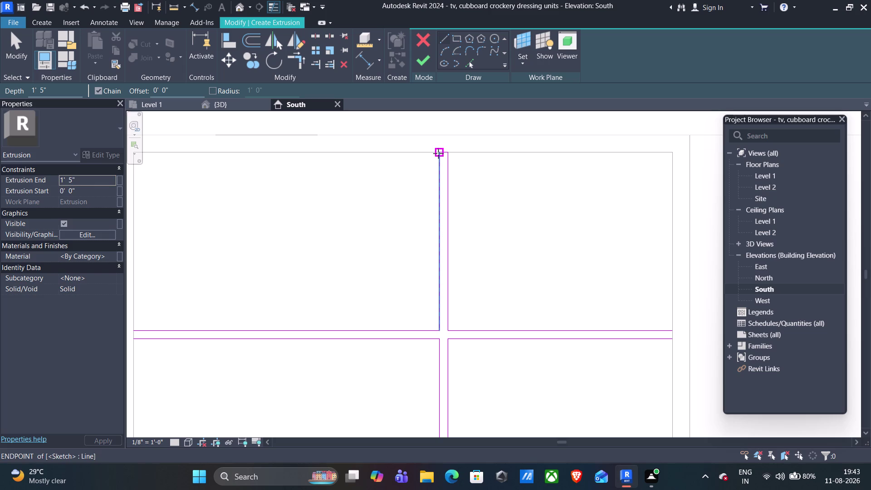
click(438, 154)
click(446, 153)
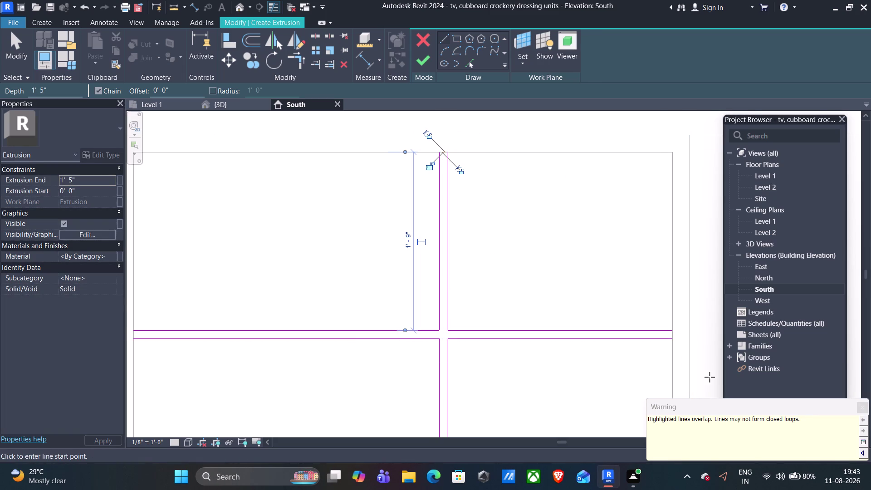
key(Escape)
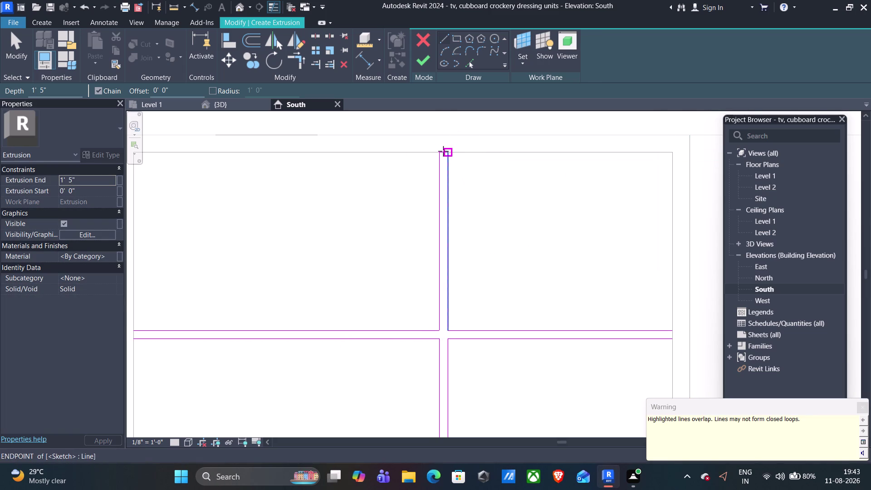
scroll(up, 3)
scroll(down, 3)
scroll(up, 3)
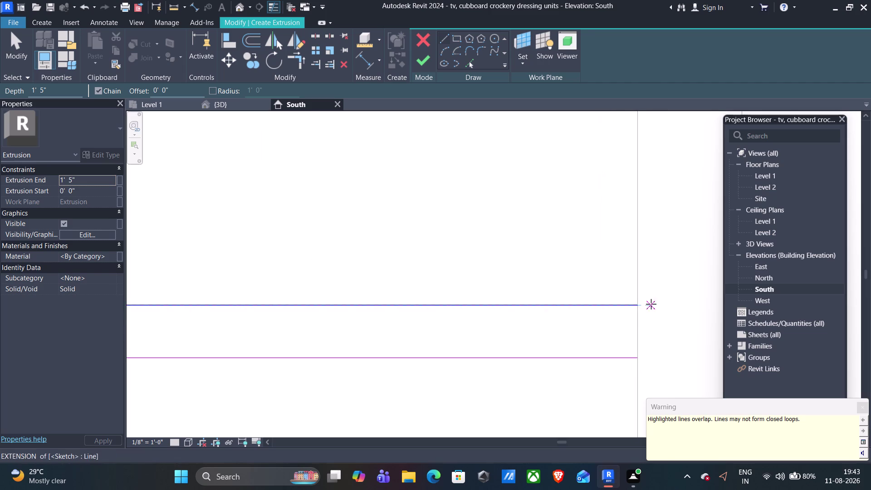
click(637, 307)
click(636, 356)
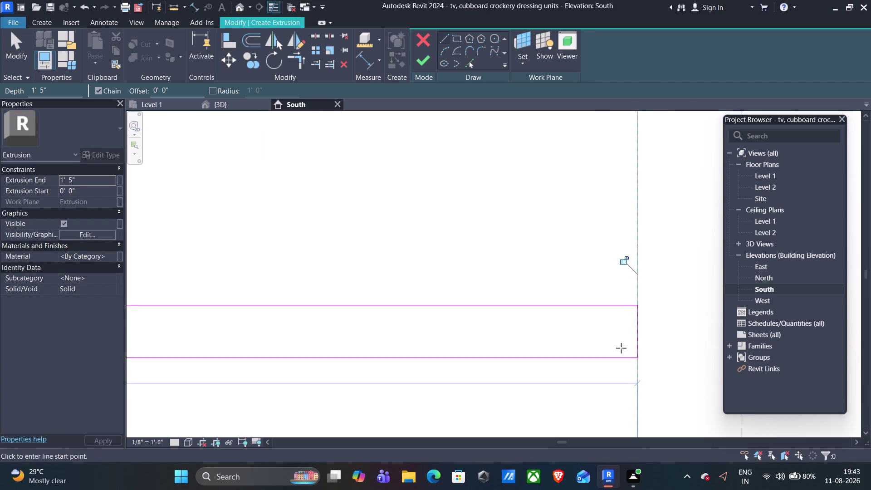
Survey the sketch for open line ends and close a shelf's left end.
scroll(down, 3)
scroll(down, 3)
middle_drag(430, 258, 637, 432)
scroll(up, 3)
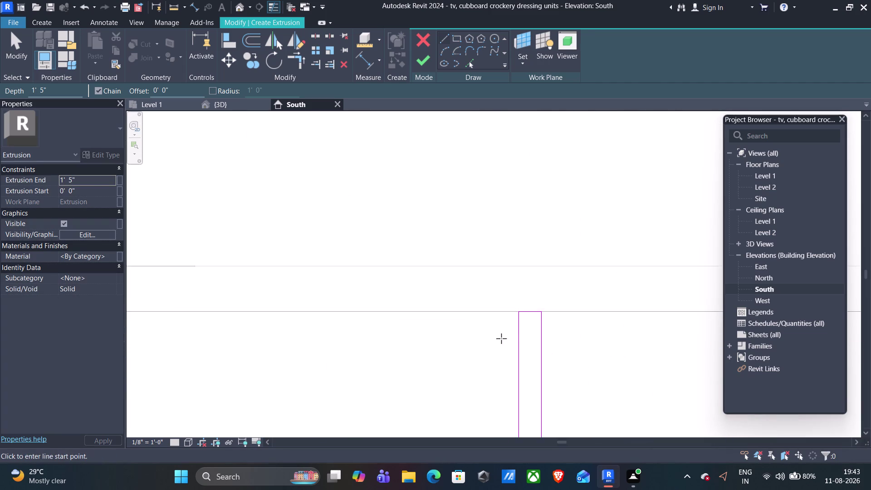
scroll(up, 3)
middle_drag(564, 271, 509, 310)
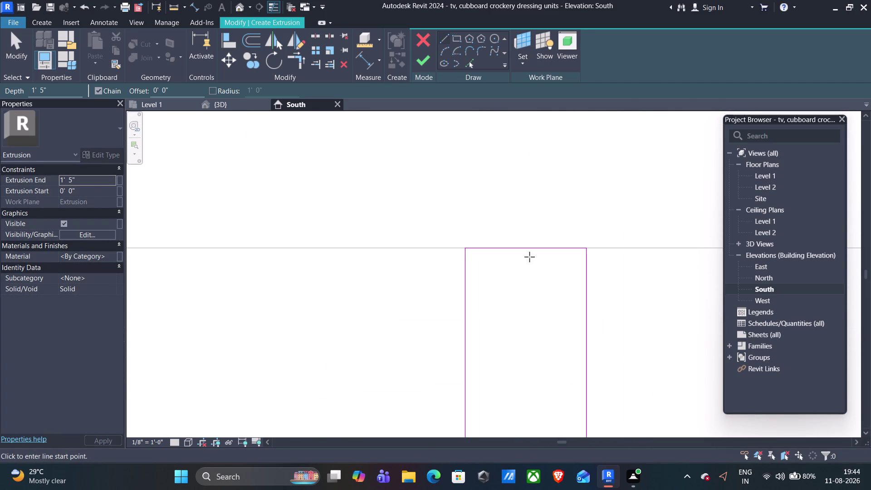
scroll(down, 3)
middle_drag(384, 359, 561, 263)
middle_drag(443, 322, 589, 256)
scroll(down, 3)
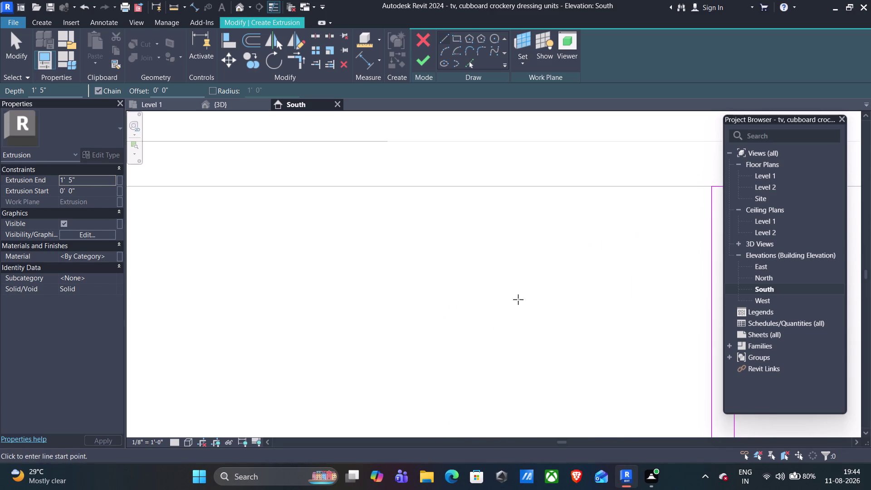
scroll(down, 3)
middle_drag(440, 355, 553, 213)
scroll(up, 3)
scroll(up, 3)
click(315, 259)
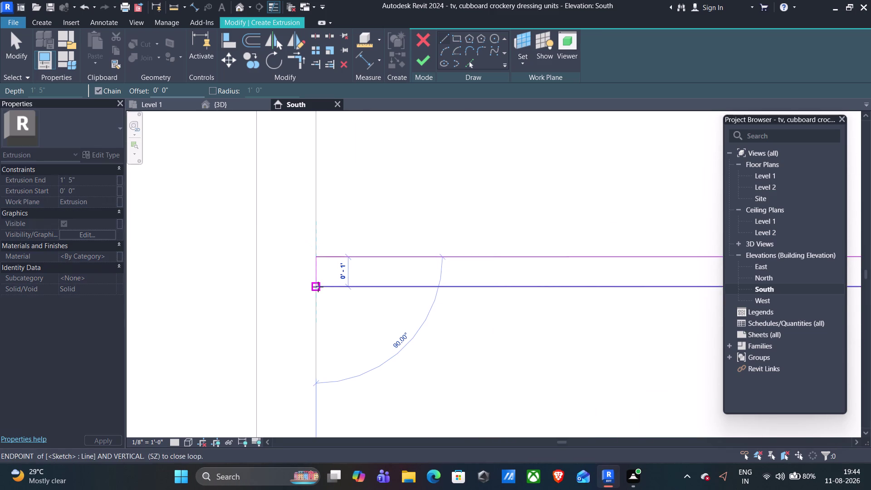
click(316, 285)
Close the left ends of two lower shelves and another open shelf end.
scroll(down, 3)
scroll(up, 3)
middle_drag(391, 354, 422, 173)
scroll(down, 3)
scroll(down, 3)
middle_drag(478, 366, 516, 220)
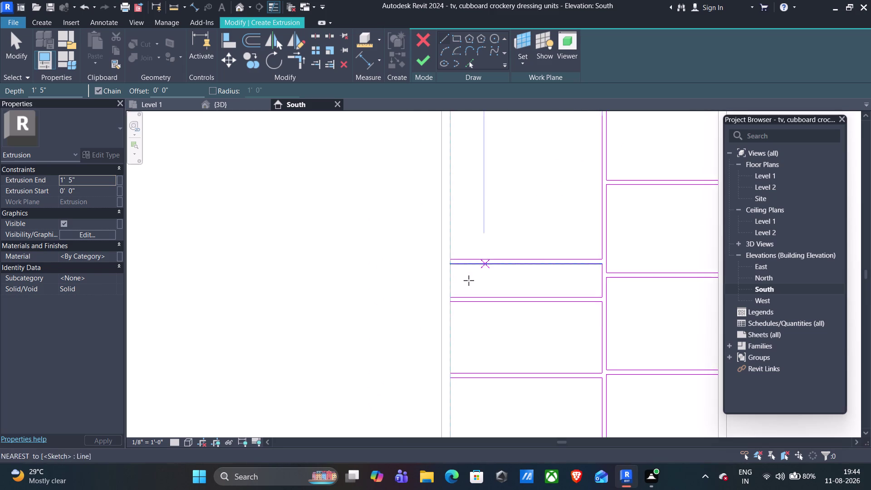
scroll(up, 3)
click(417, 171)
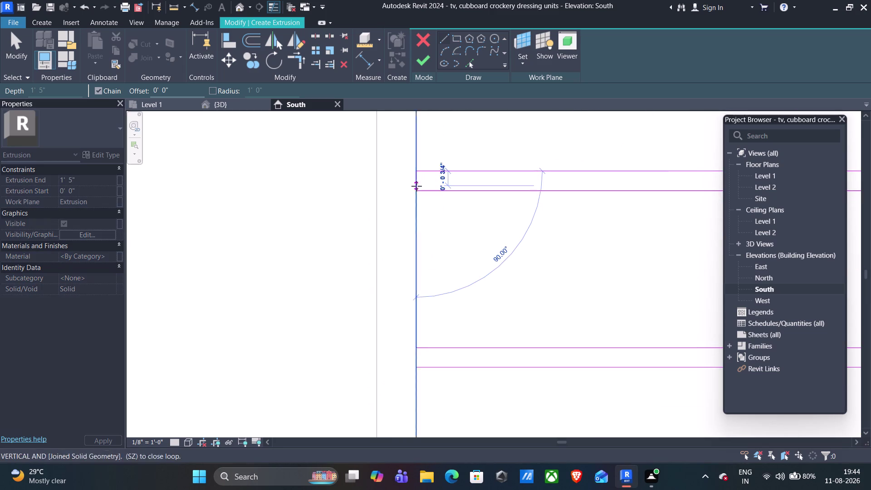
click(417, 188)
click(416, 349)
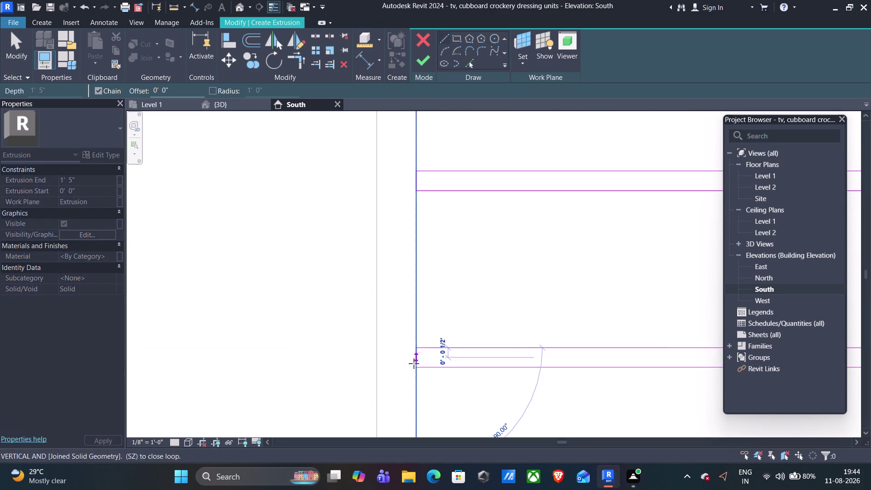
click(416, 368)
scroll(down, 3)
middle_drag(466, 392, 469, 264)
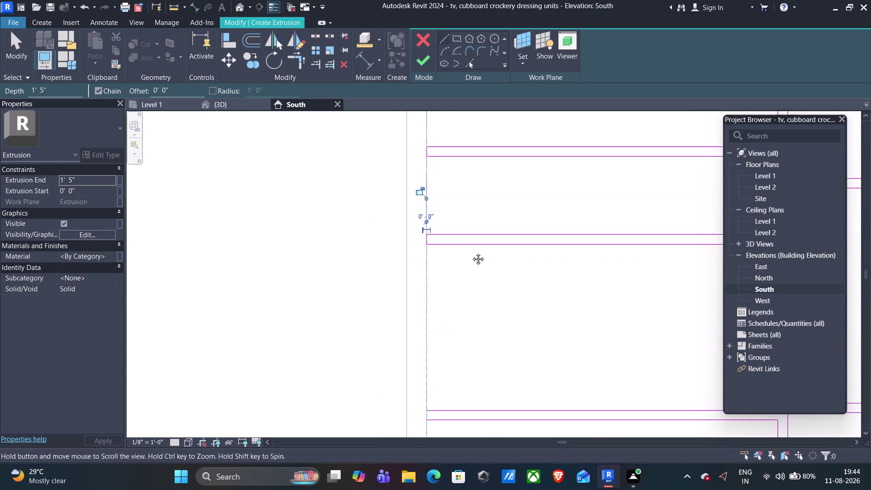
middle_drag(469, 265, 492, 198)
click(456, 316)
click(456, 320)
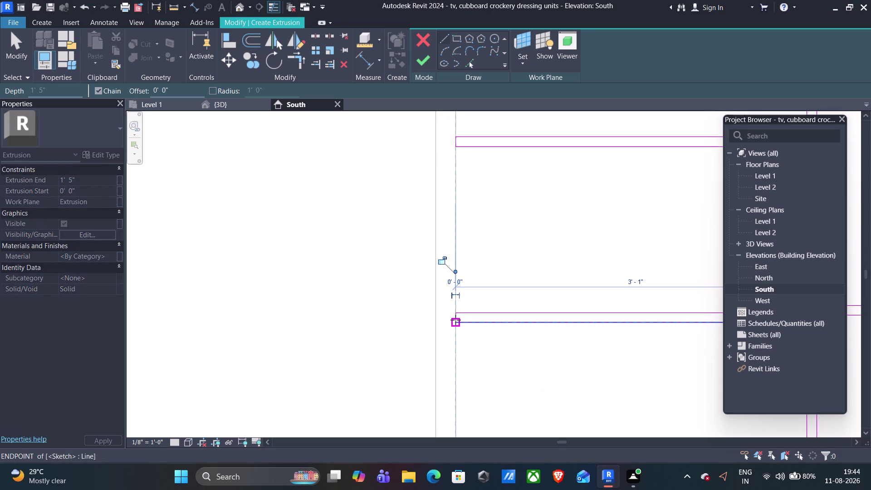
Close the bottom of the partition and a shelf's right end.
scroll(down, 3)
middle_drag(545, 386, 359, 247)
scroll(up, 3)
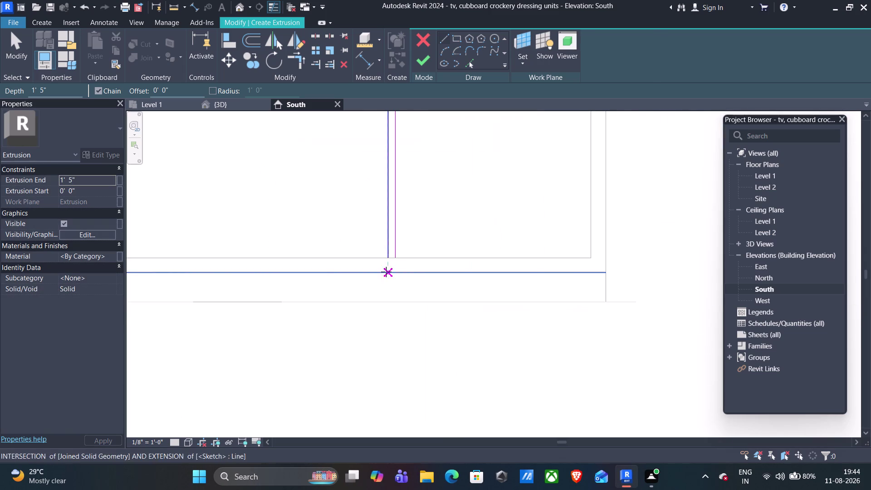
scroll(up, 3)
click(391, 240)
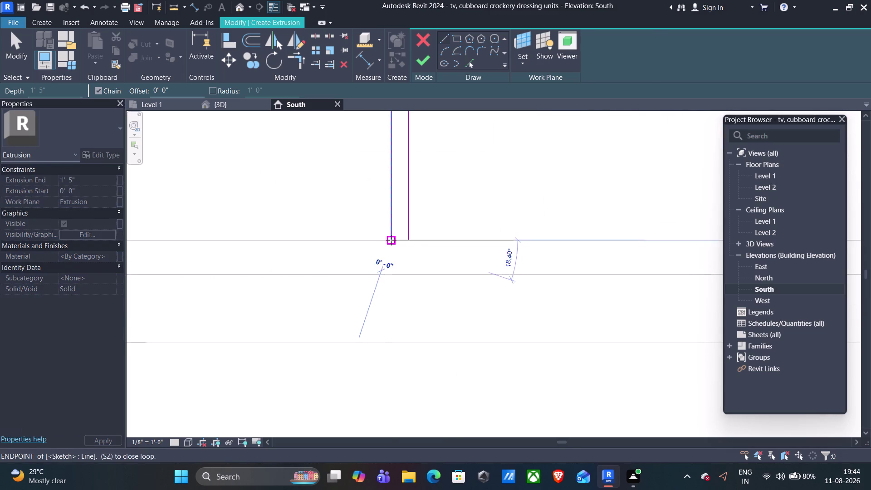
click(406, 239)
scroll(down, 3)
middle_drag(577, 196, 516, 364)
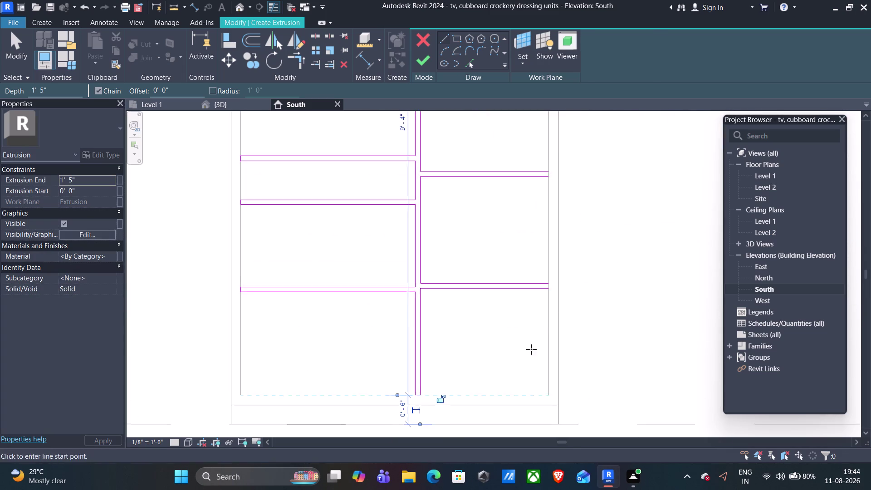
scroll(up, 3)
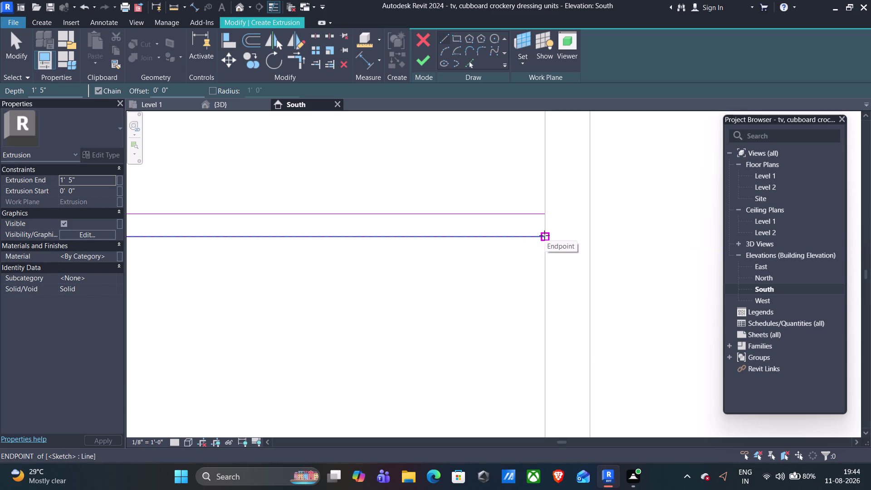
click(544, 236)
click(545, 215)
Close two more shelf right ends and attempt to finish the sketch.
scroll(down, 3)
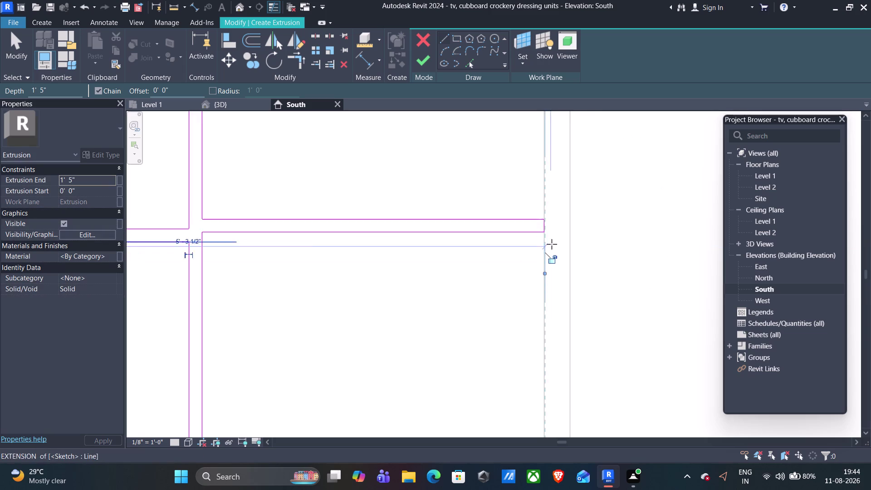
scroll(down, 3)
middle_drag(514, 288, 491, 428)
middle_drag(519, 231, 479, 370)
scroll(up, 3)
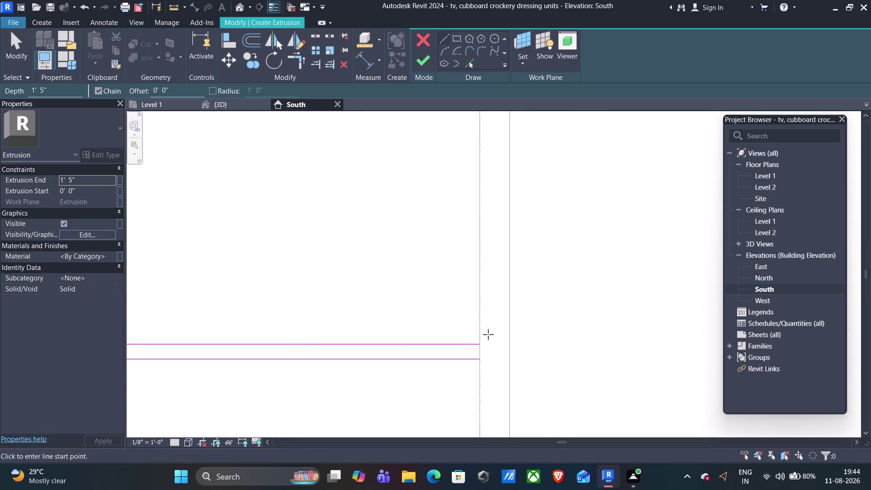
click(479, 361)
click(481, 344)
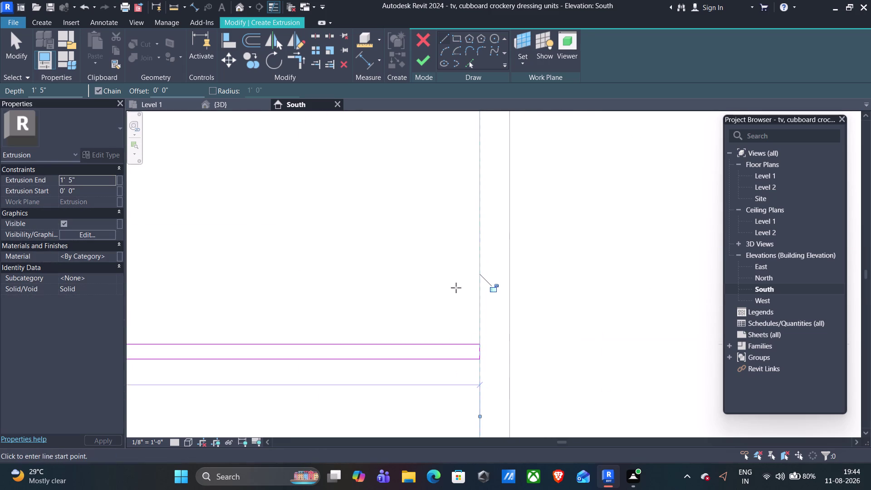
scroll(down, 3)
middle_drag(430, 266, 407, 392)
click(433, 310)
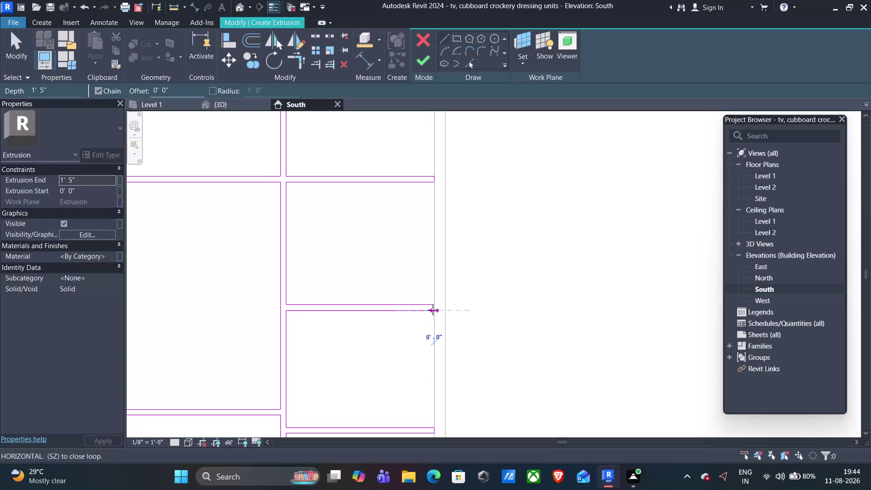
click(433, 305)
scroll(down, 3)
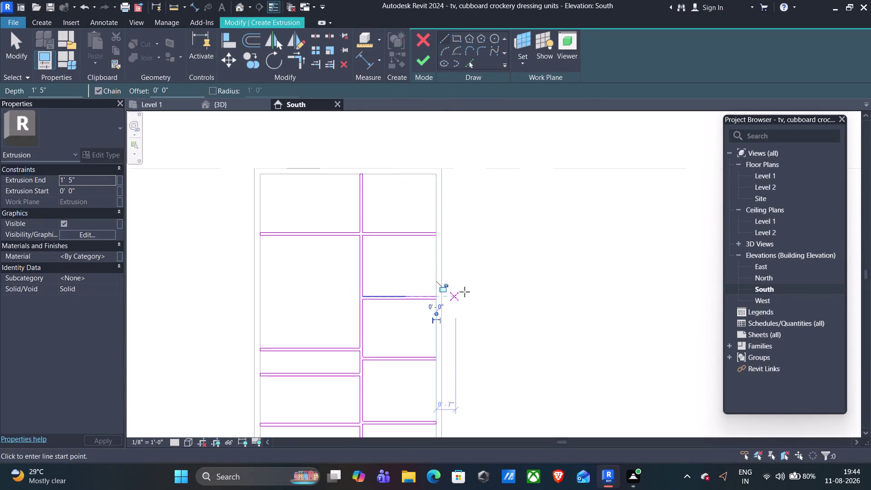
click(428, 64)
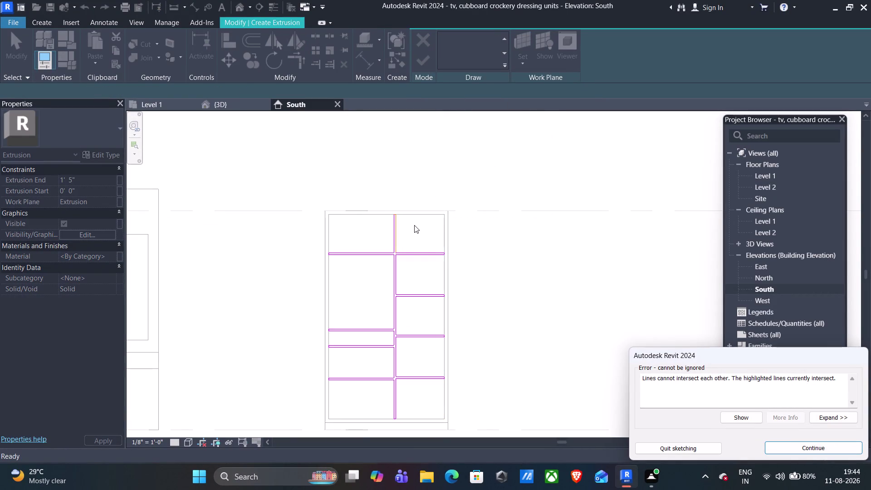
Dismiss the intersecting-lines error and delete the two overlapping partition lines.
click(804, 451)
scroll(up, 3)
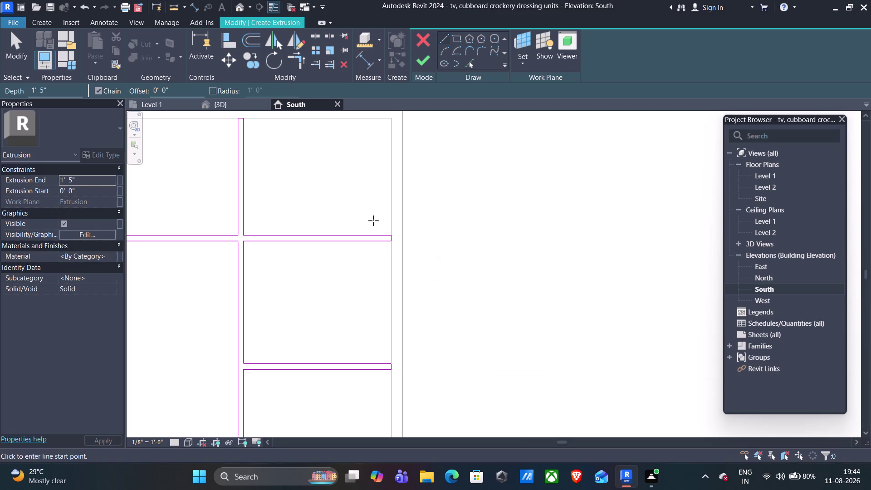
middle_drag(353, 191, 631, 454)
middle_drag(576, 424, 535, 352)
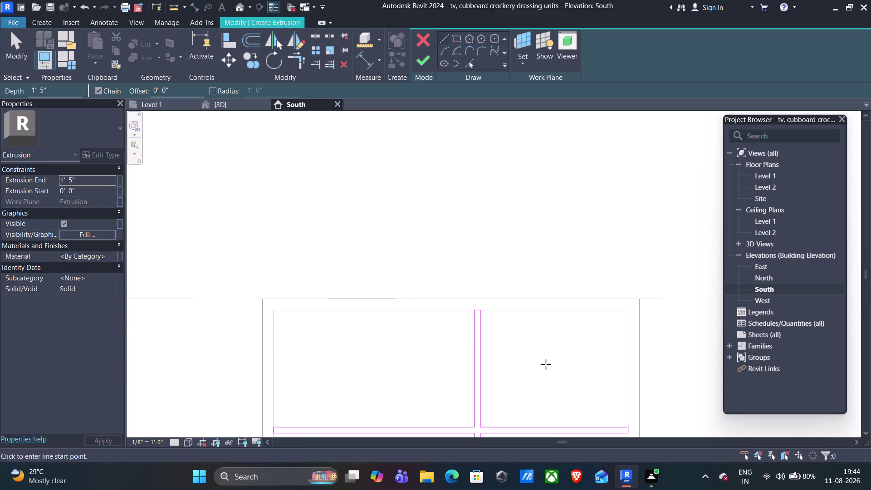
scroll(up, 3)
key(Escape)
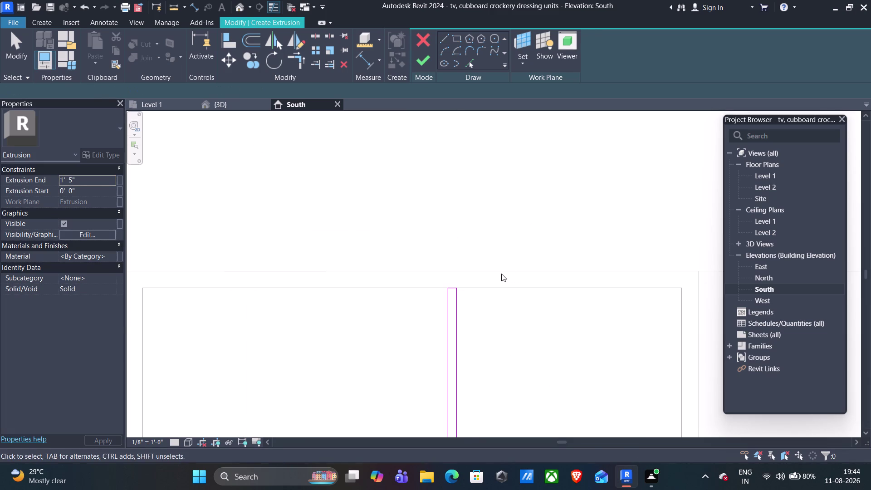
click(459, 343)
key(Delete)
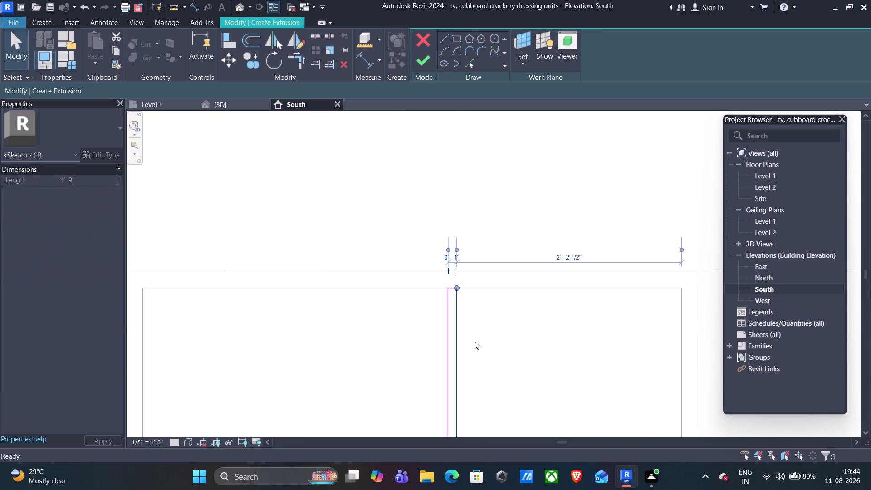
click(452, 291)
key(Delete)
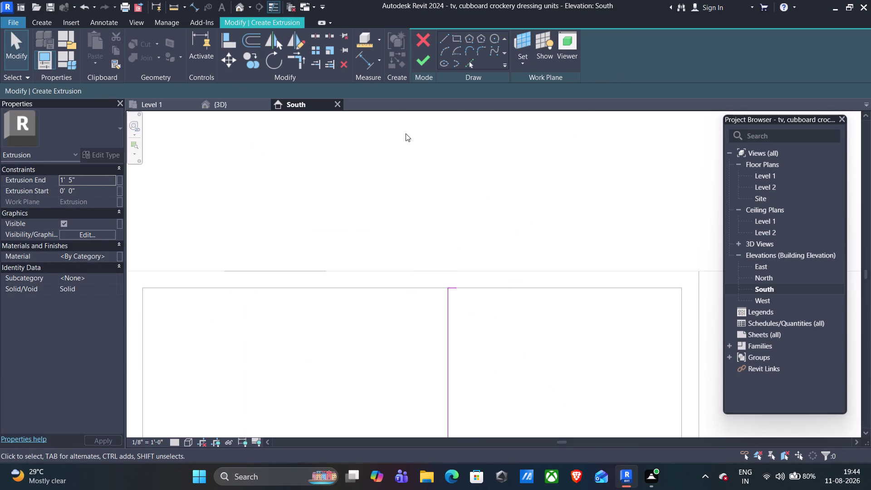
Redraw the partition from the shelf endpoint to the top edge, close it, and finish the sketch.
click(444, 36)
scroll(down, 3)
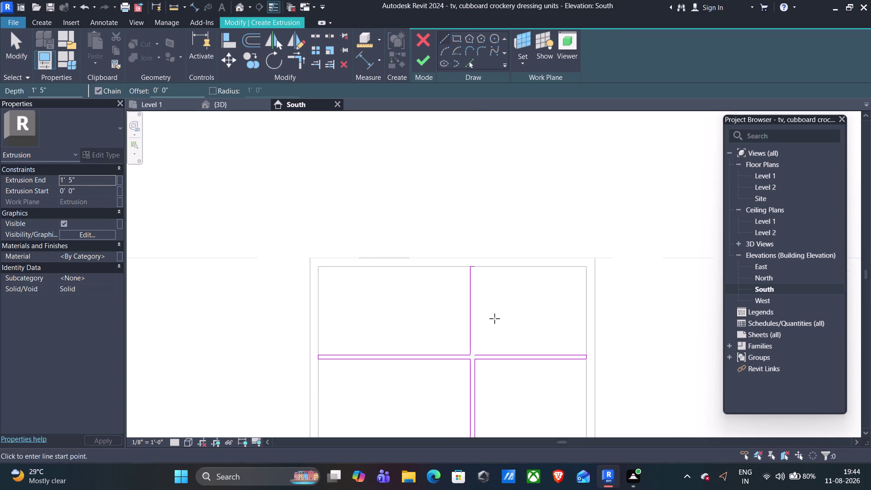
middle_drag(494, 319, 500, 250)
scroll(up, 3)
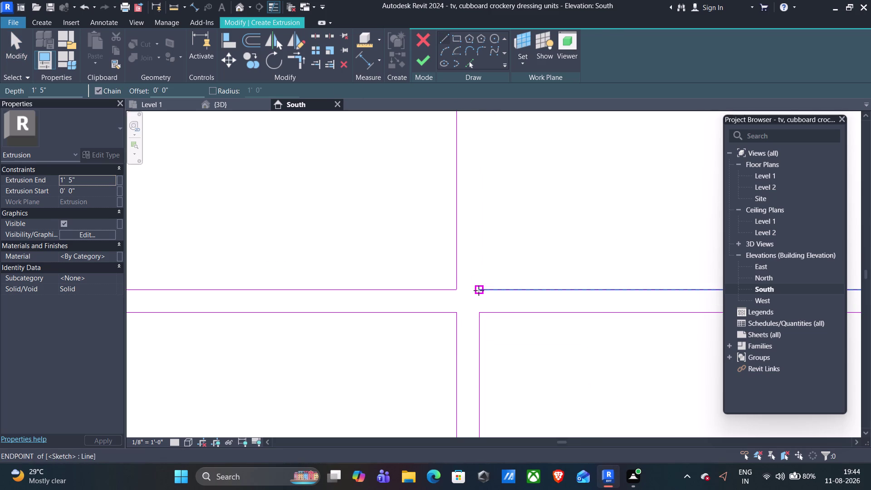
click(478, 291)
middle_drag(476, 149, 473, 358)
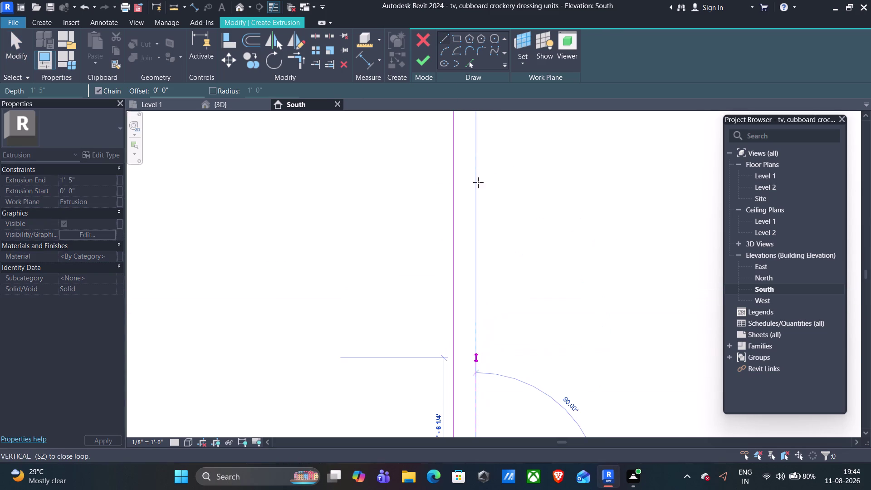
middle_drag(478, 182, 475, 340)
scroll(up, 3)
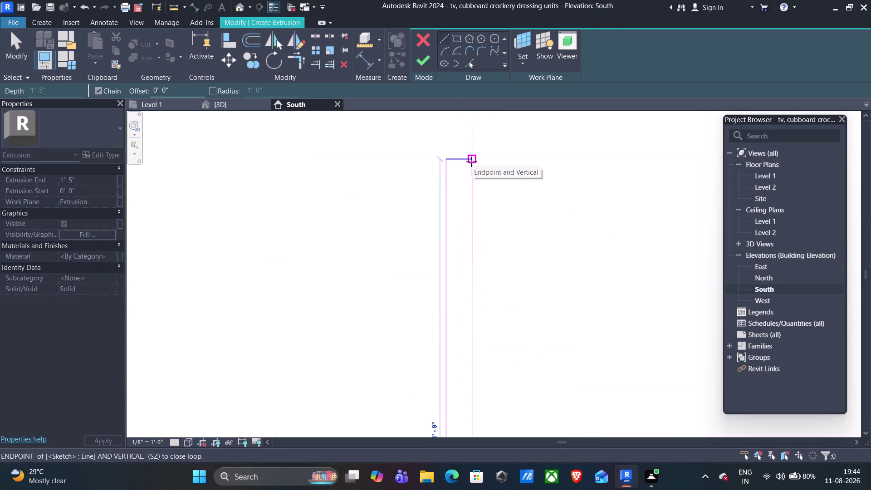
click(472, 161)
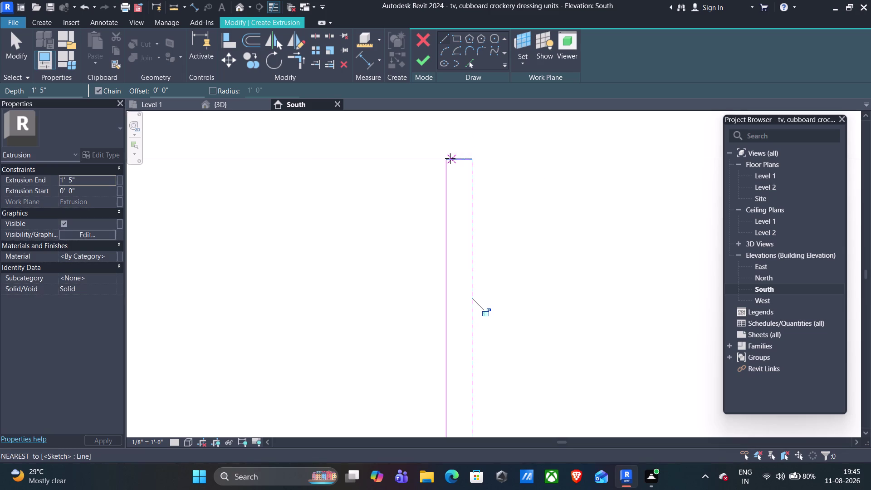
click(449, 158)
key(Escape)
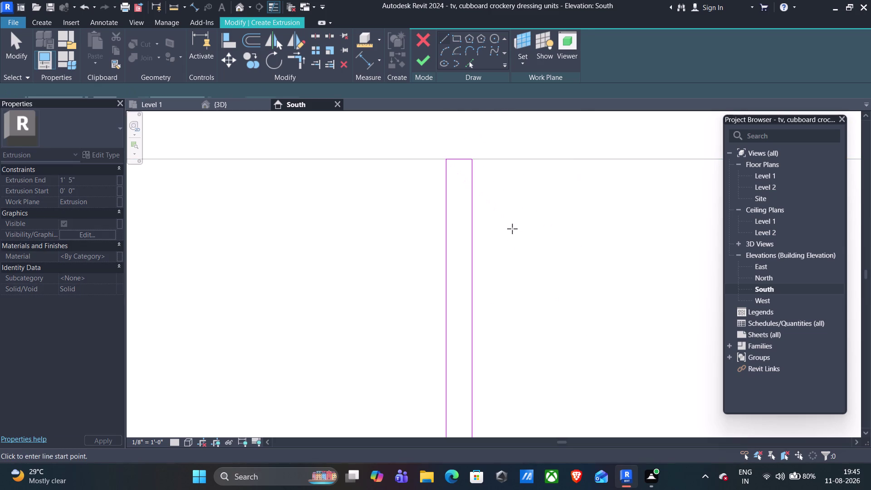
click(429, 63)
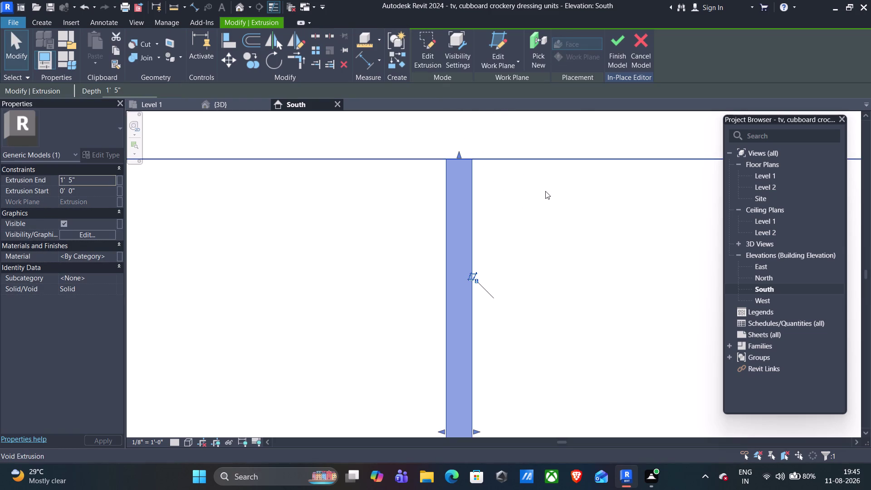
Open the 3D view and orbit to inspect the new shelves from the side.
click(247, 101)
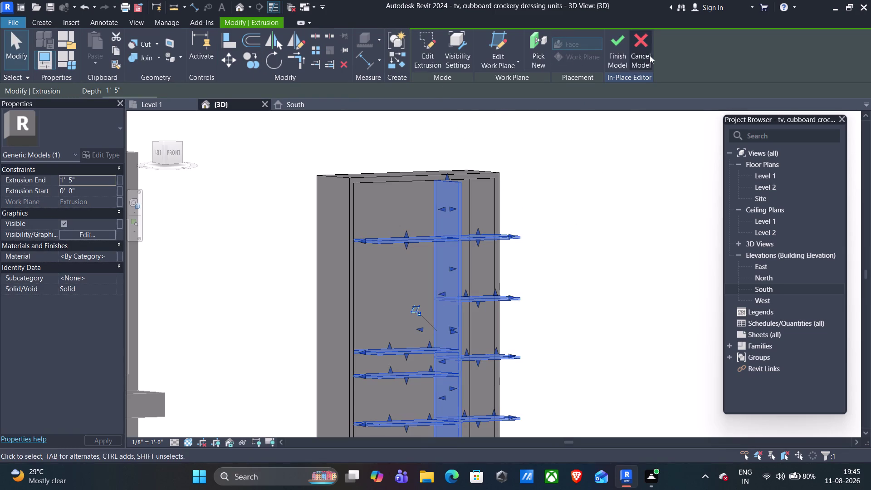
middle_drag(621, 242, 575, 243)
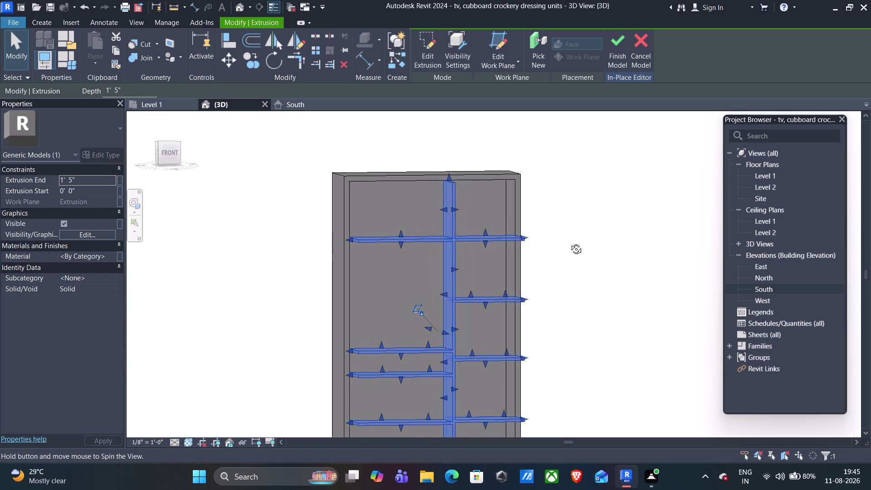
middle_drag(574, 243, 570, 255)
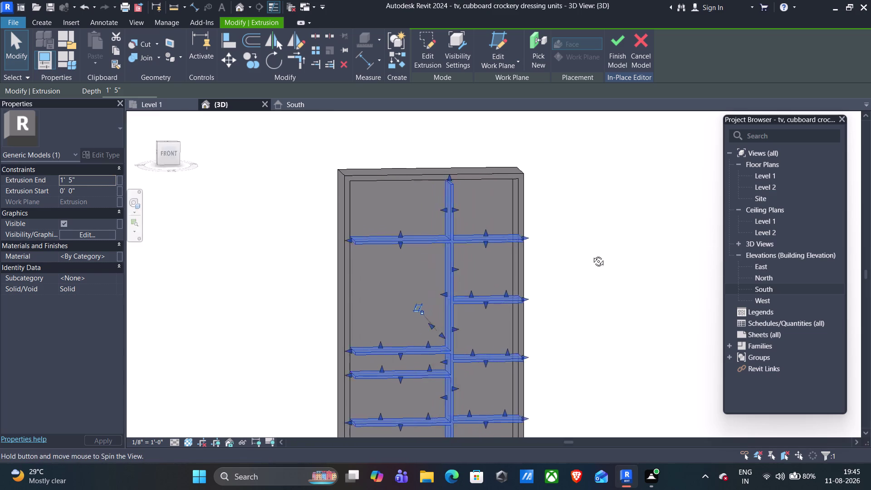
middle_drag(570, 254, 700, 252)
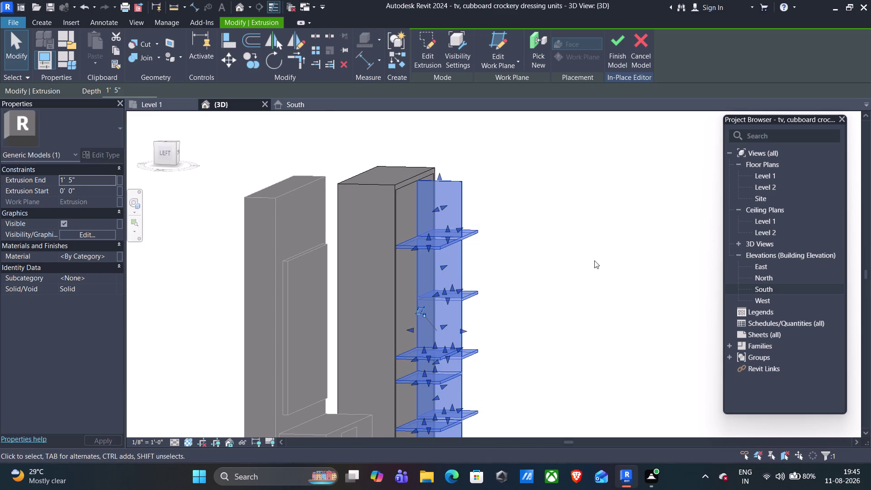
Set Extrusion End to -1' 5", confirm the shelves sit inside, and finish the model.
click(60, 178)
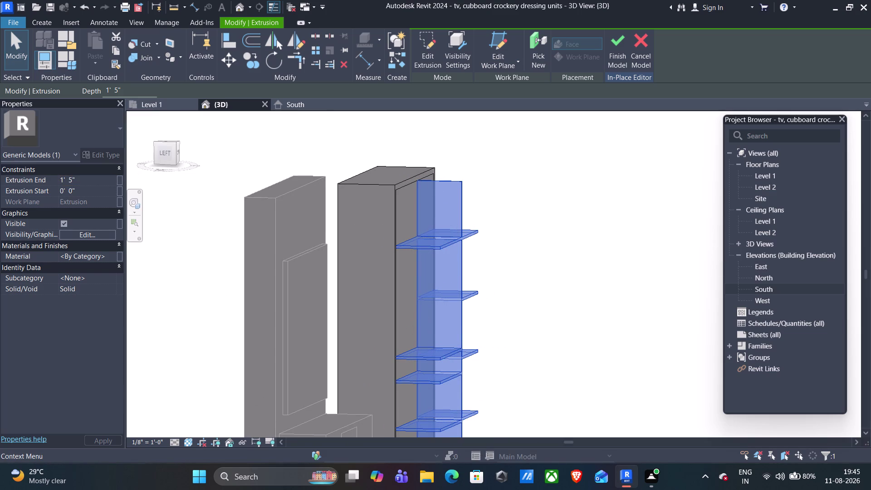
key(minus)
middle_drag(502, 266, 466, 273)
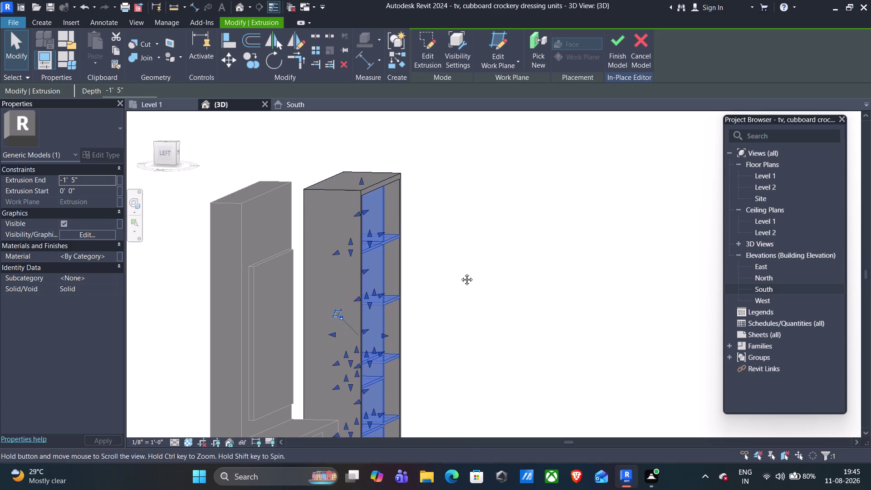
middle_drag(466, 272, 400, 278)
middle_drag(484, 262, 274, 275)
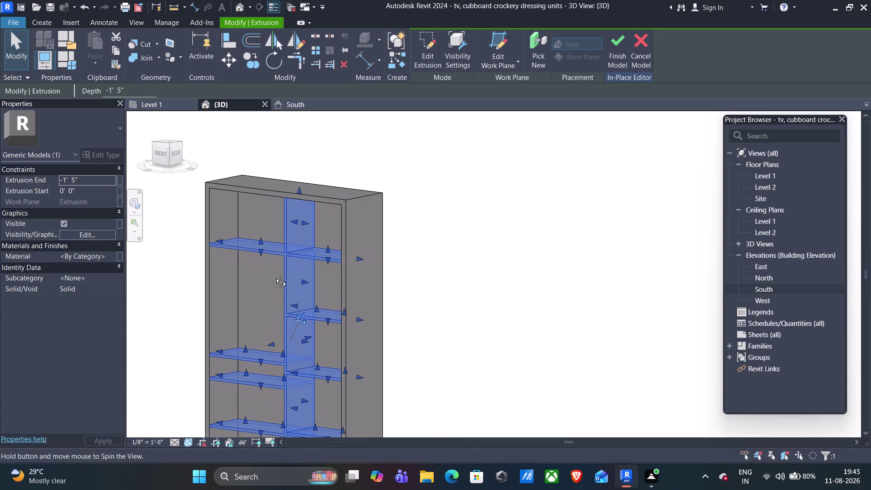
middle_drag(274, 275, 274, 275)
scroll(down, 3)
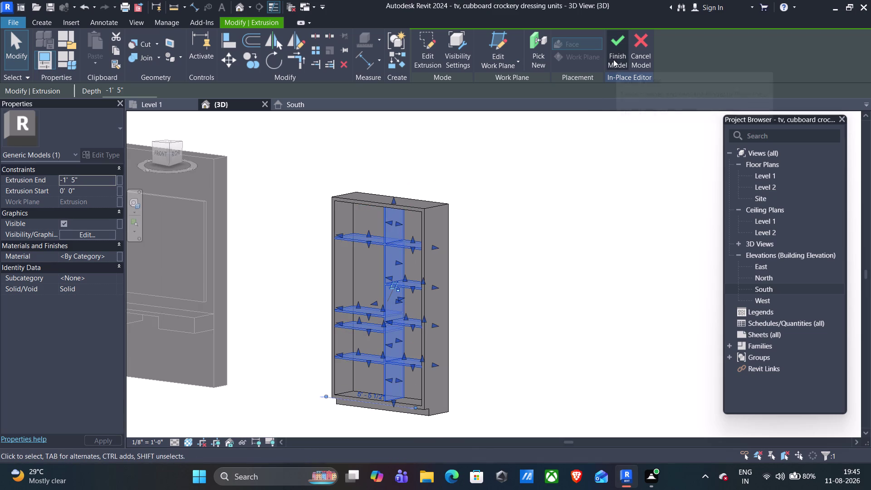
click(614, 59)
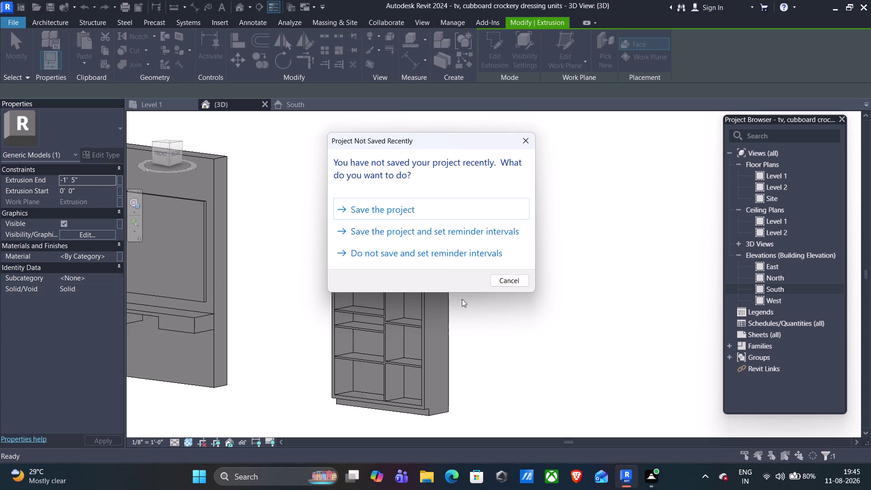
Cancel the save reminder and orbit around the shelved cupboard beside the TV unit.
click(397, 211)
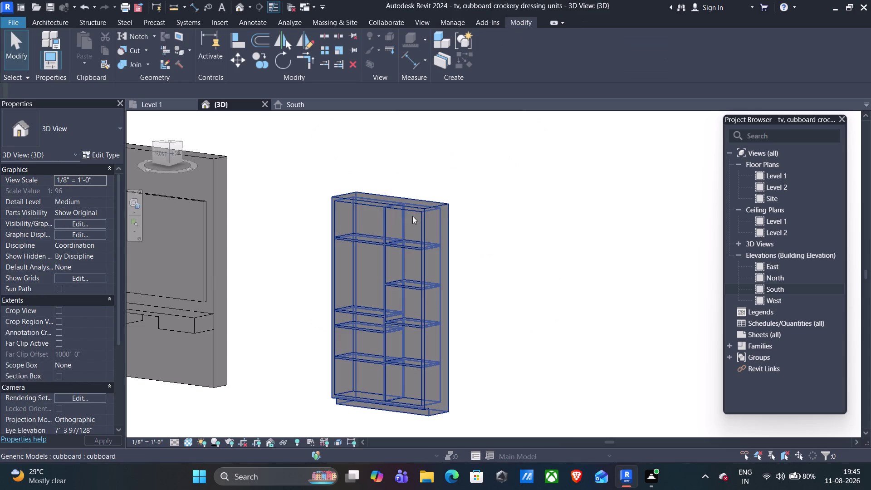
middle_drag(517, 331, 680, 311)
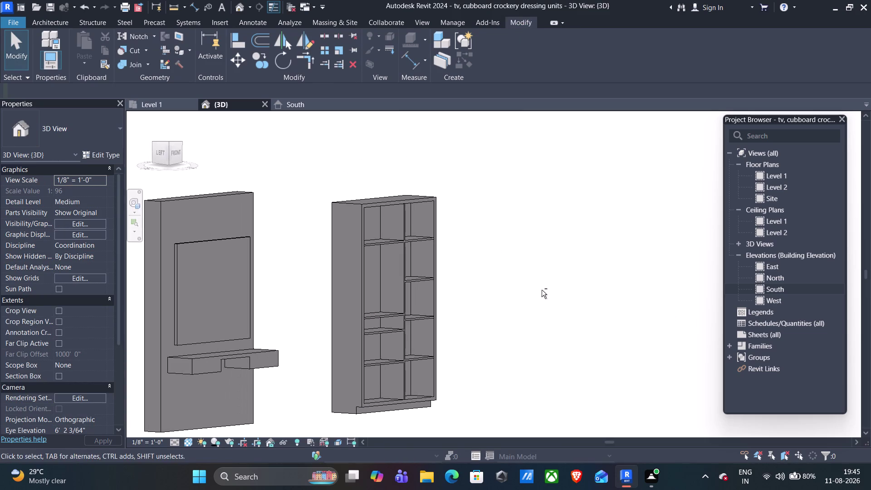
middle_drag(542, 290, 534, 326)
middle_drag(514, 234, 459, 385)
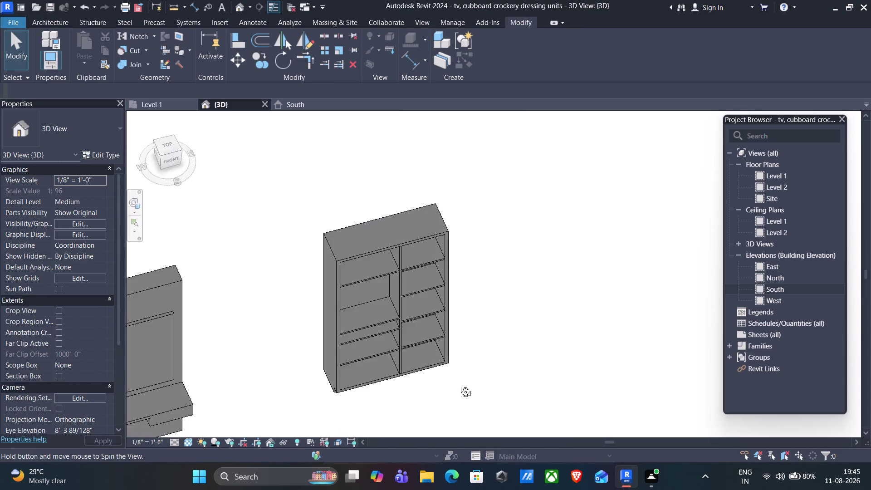
middle_drag(459, 385, 546, 202)
scroll(down, 3)
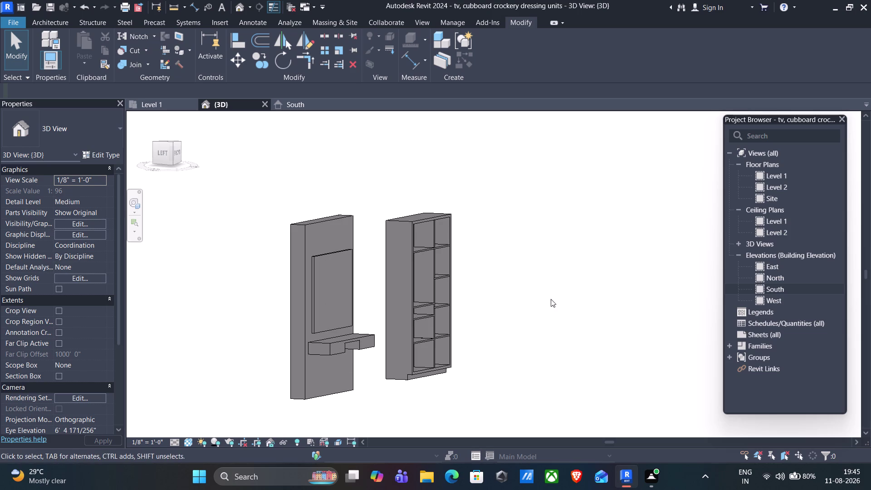
middle_drag(551, 299, 482, 304)
scroll(down, 3)
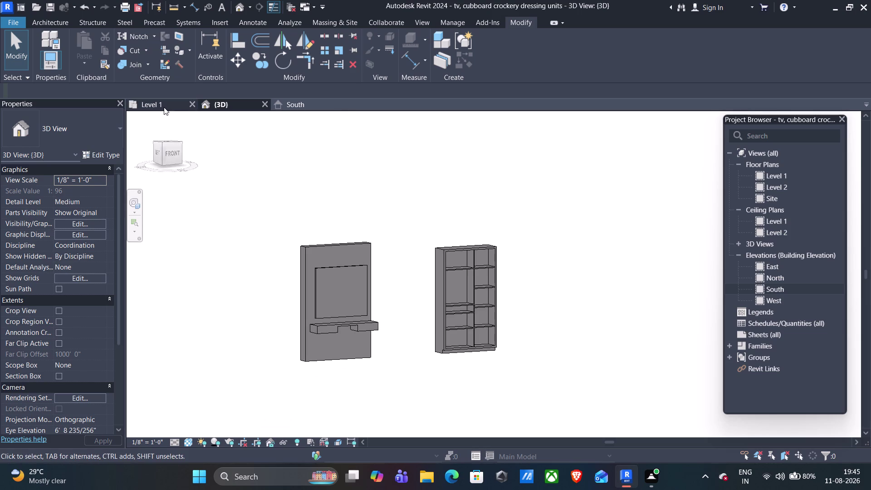
click(283, 106)
scroll(down, 3)
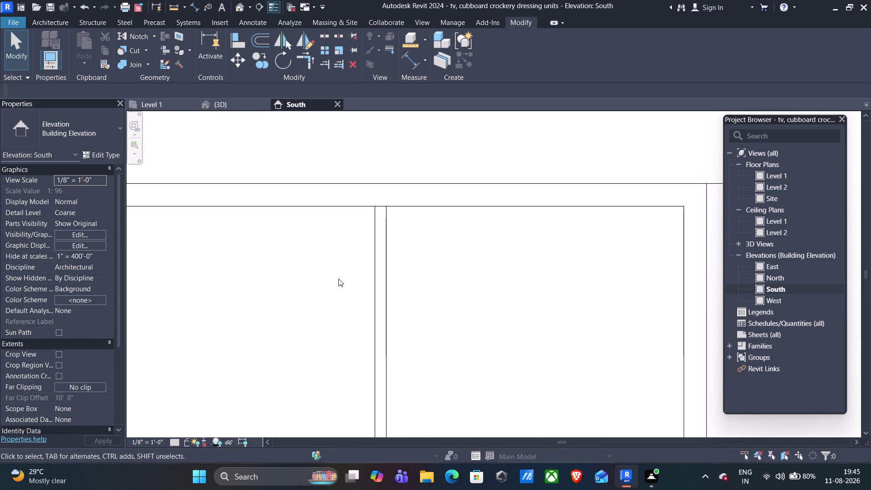
scroll(down, 3)
scroll(down, 3)
middle_drag(476, 340, 546, 249)
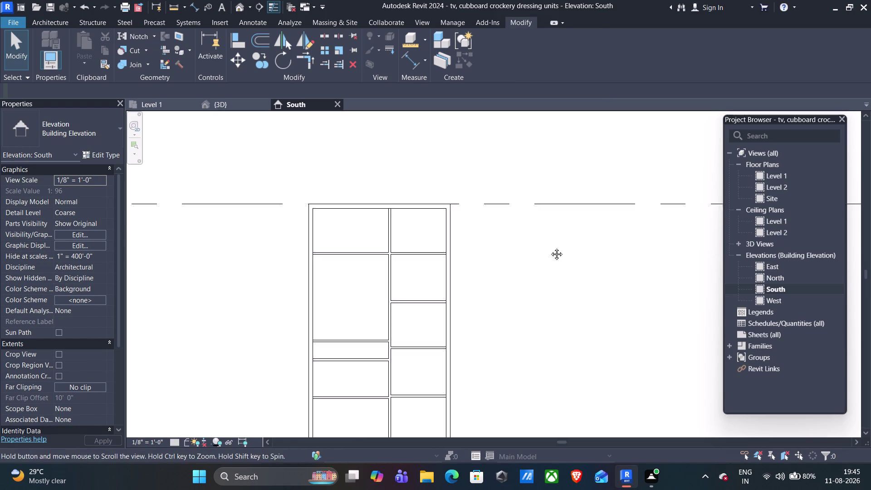
middle_drag(545, 249, 553, 246)
scroll(down, 3)
middle_drag(593, 289, 581, 298)
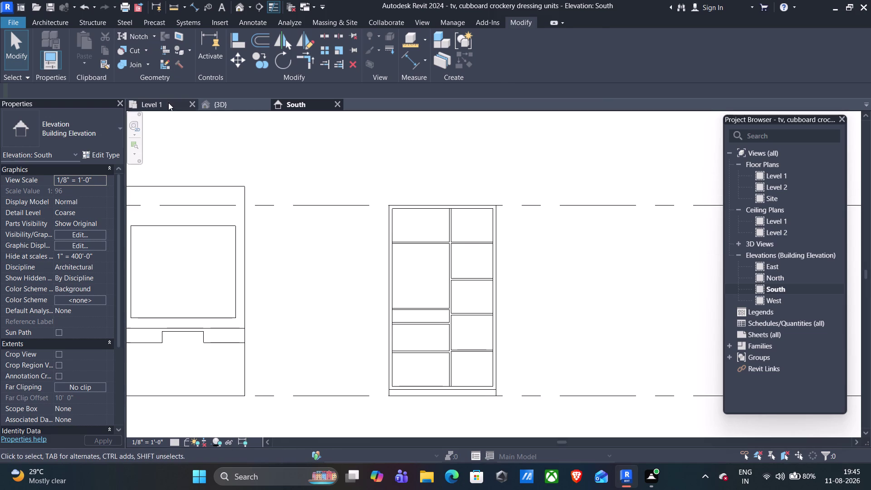
click(168, 102)
middle_drag(577, 251, 409, 245)
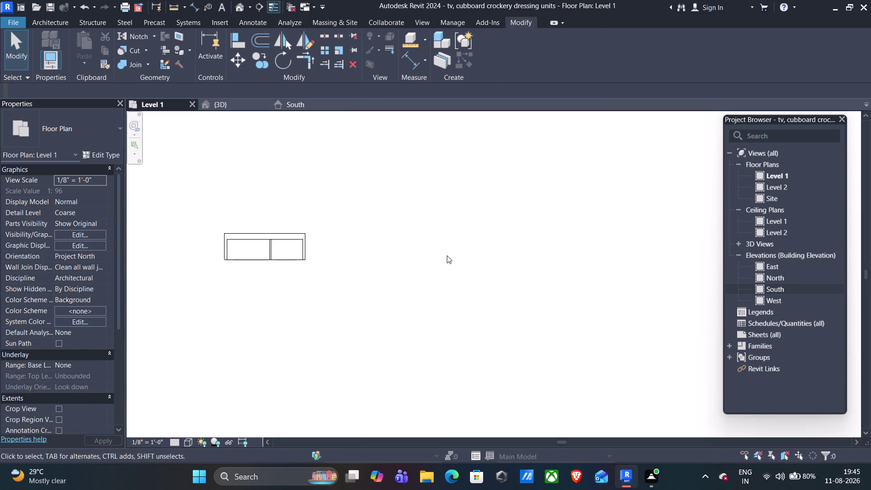
middle_drag(458, 256, 430, 257)
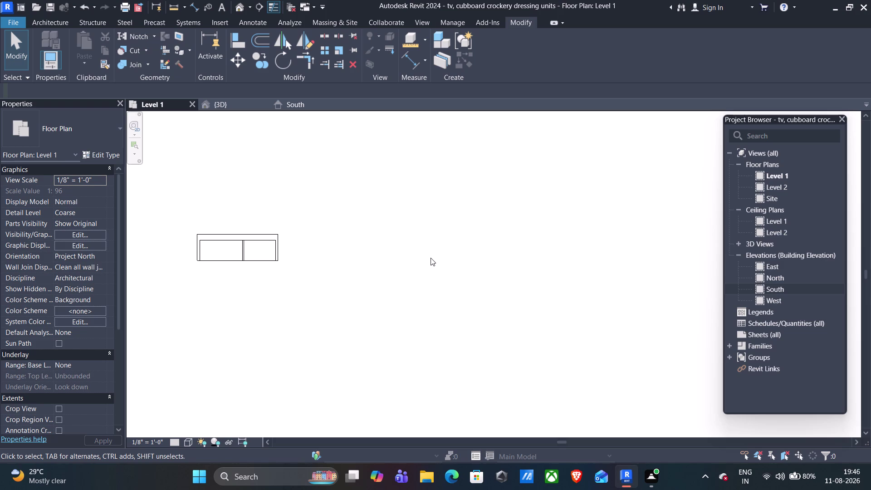
scroll(down, 3)
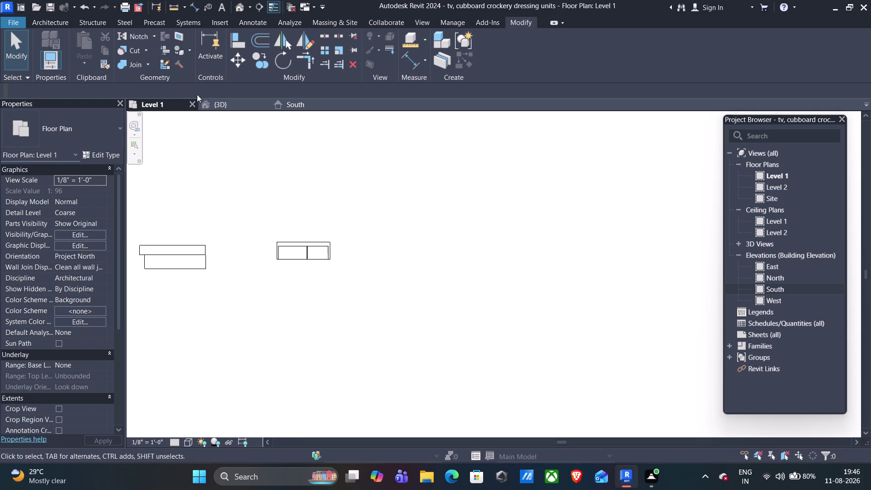
click(221, 105)
scroll(up, 3)
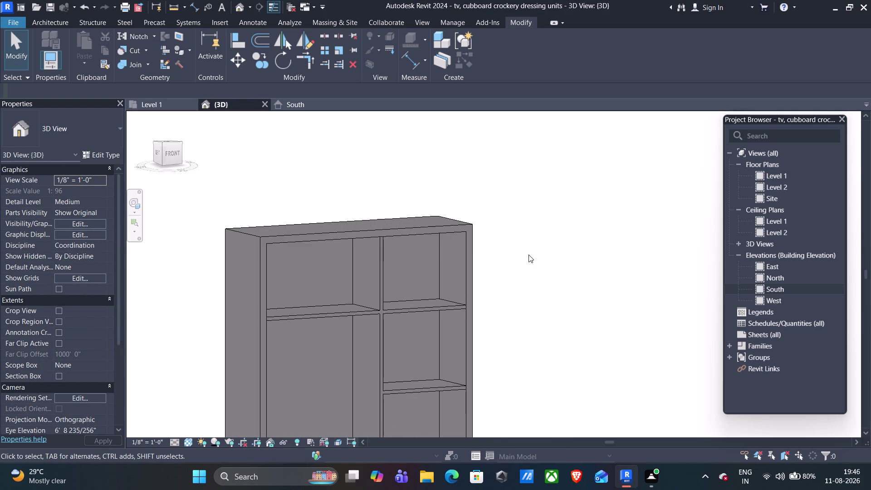
middle_drag(540, 247, 531, 251)
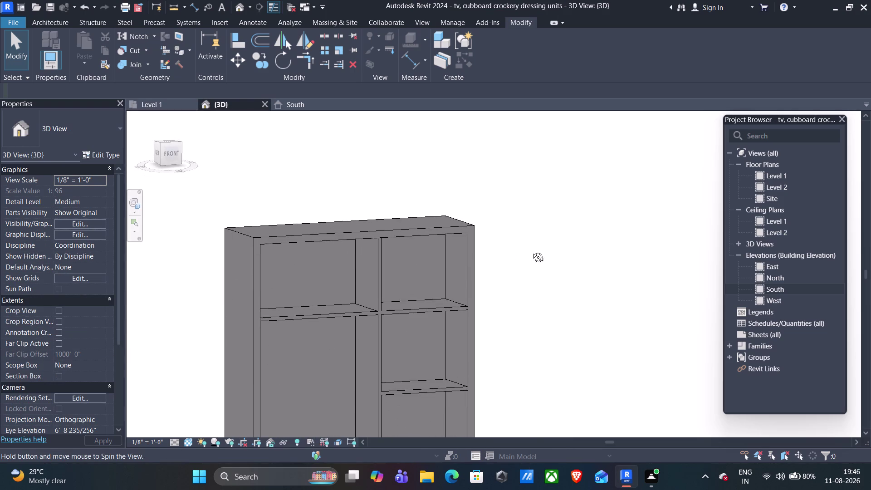
middle_drag(531, 251, 531, 248)
click(310, 100)
scroll(down, 3)
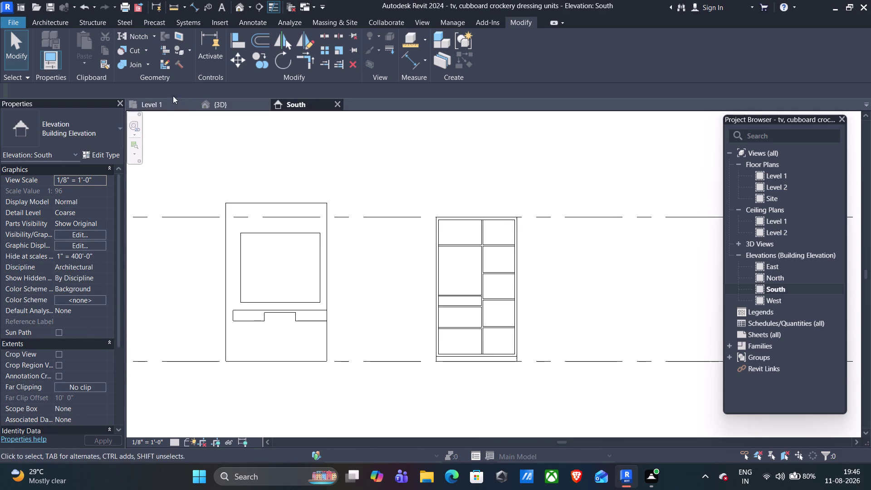
click(163, 101)
middle_drag(395, 250, 361, 256)
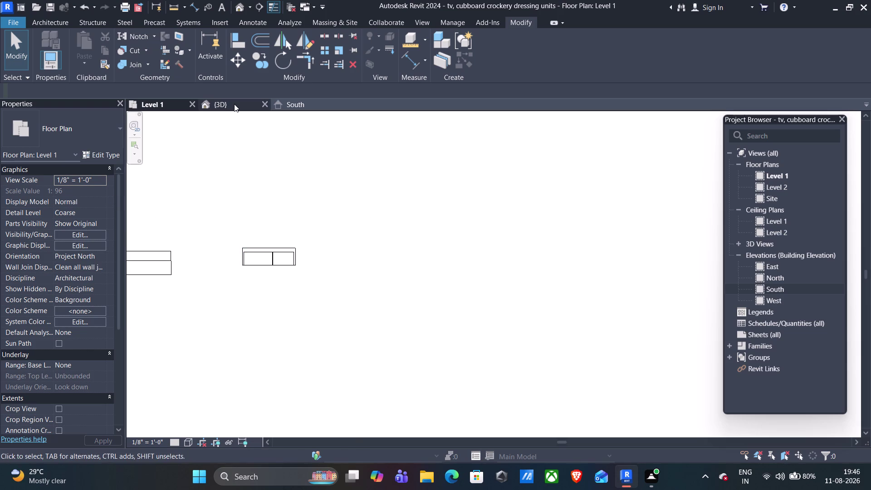
In 3D, orbit over both units and set the ViewCube TOP view, centred on them.
click(235, 103)
middle_drag(632, 250, 635, 295)
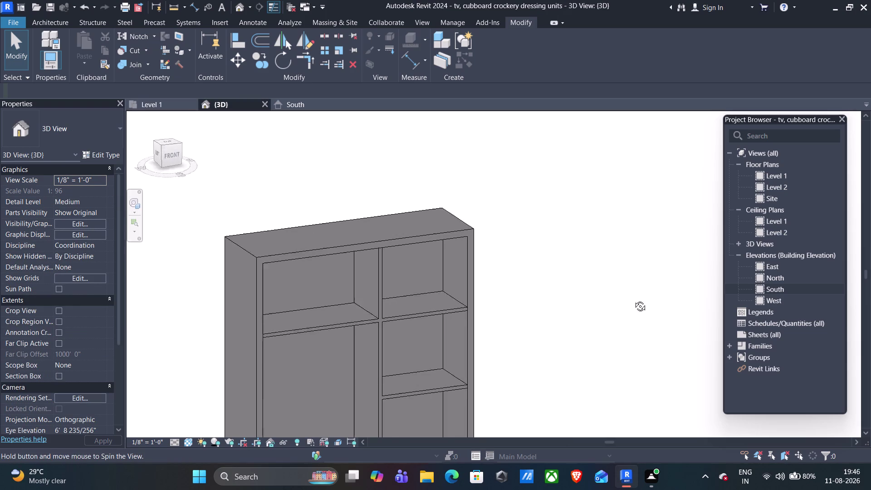
middle_drag(635, 294, 635, 411)
middle_drag(566, 212, 567, 357)
scroll(down, 3)
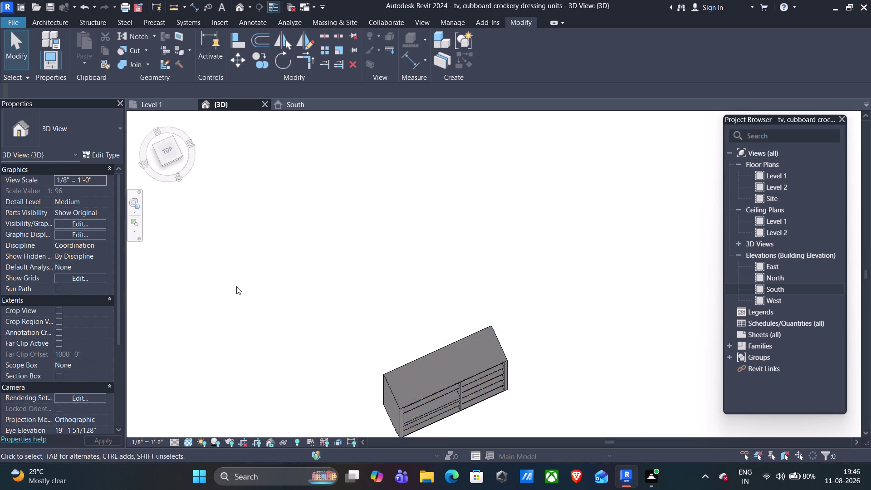
scroll(down, 3)
middle_drag(260, 315, 357, 193)
middle_drag(383, 189, 383, 240)
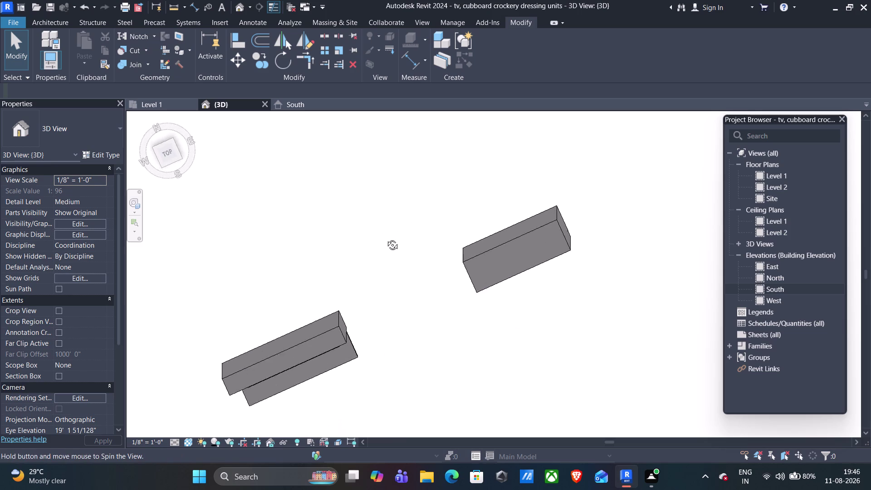
middle_drag(383, 240, 413, 230)
middle_drag(614, 346, 535, 310)
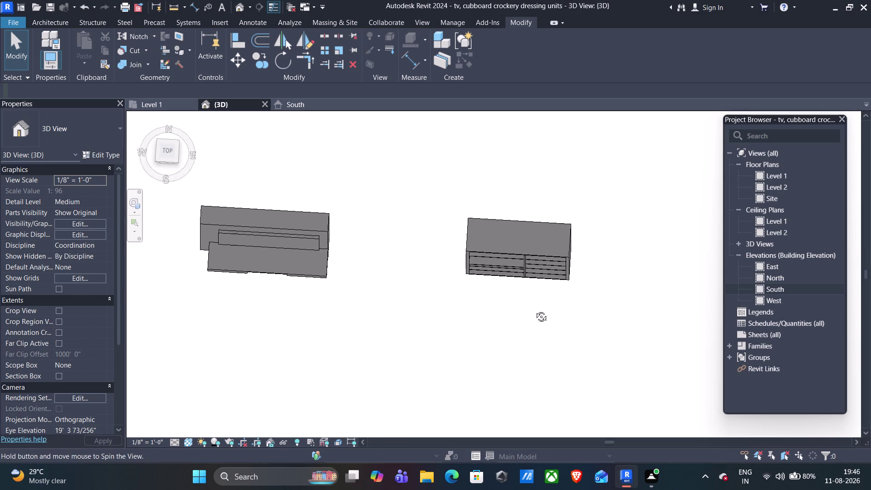
middle_drag(535, 310, 530, 339)
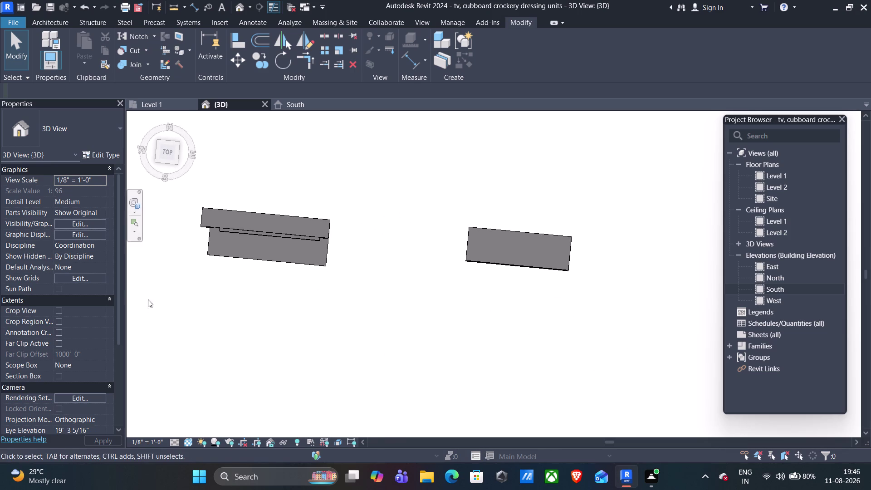
click(166, 152)
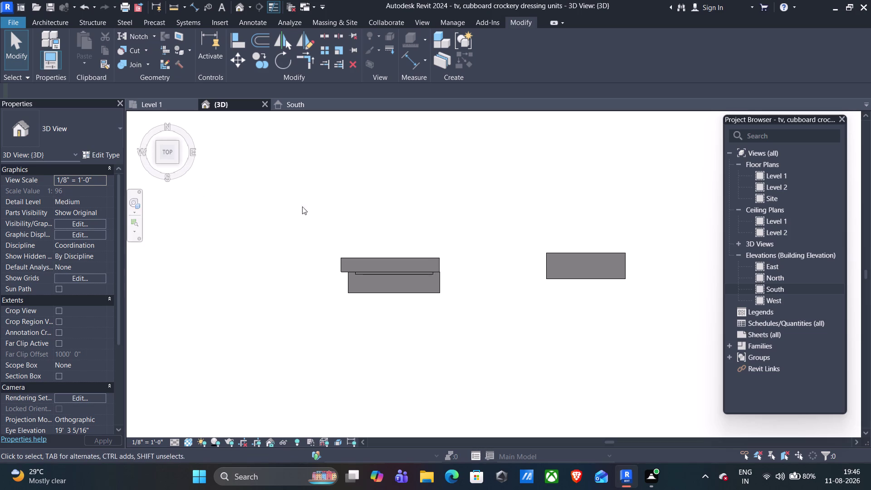
scroll(up, 3)
scroll(down, 3)
middle_drag(505, 275, 342, 276)
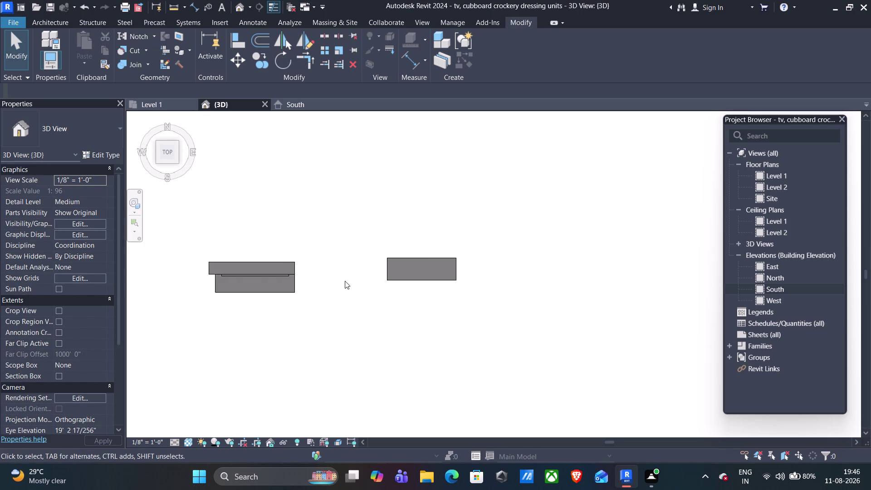
Check the South elevation, then show the Level 1 plan in Shaded visual style.
click(294, 106)
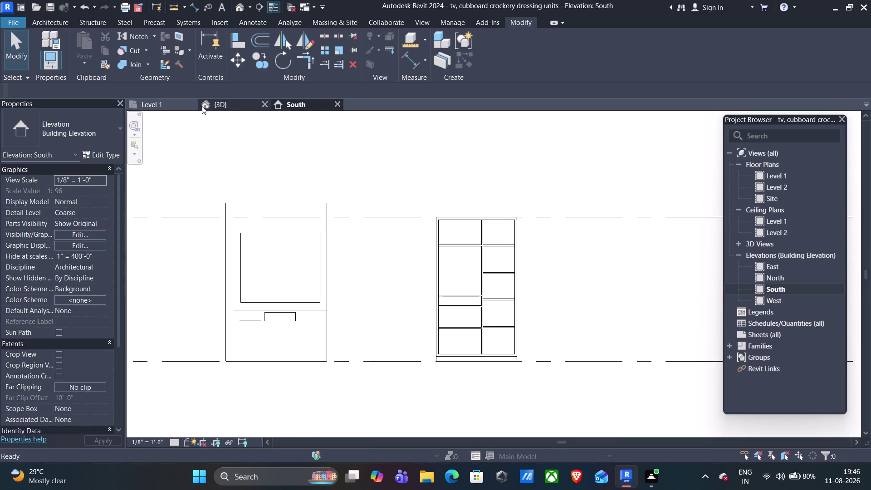
click(163, 106)
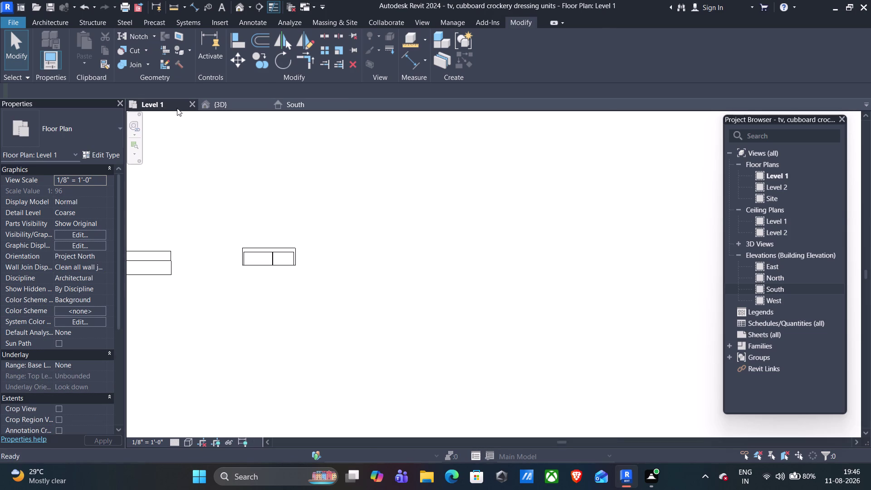
click(223, 99)
click(167, 106)
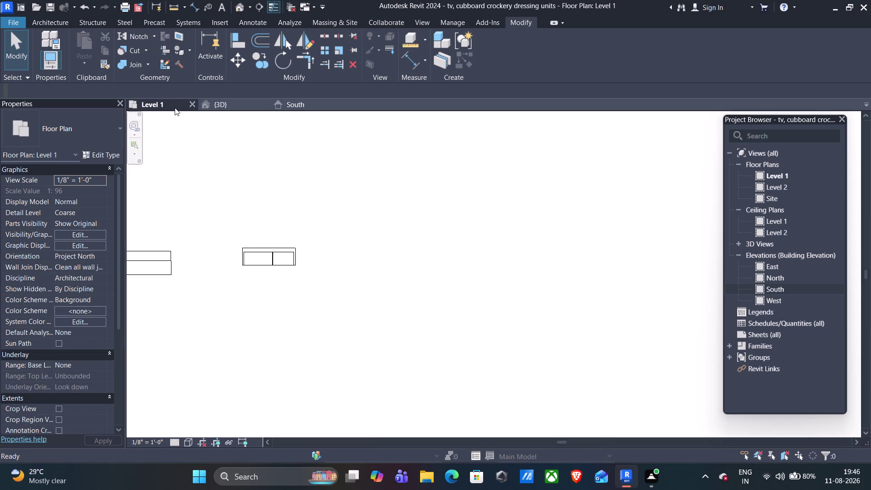
click(188, 442)
click(198, 420)
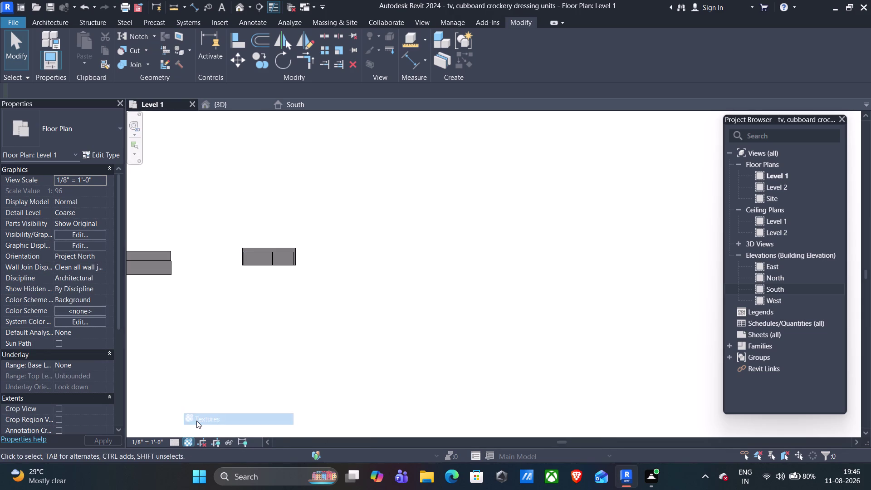
Switch Level 1 to Hidden Line, zoom in, then open 3D and select the cupboard.
click(190, 443)
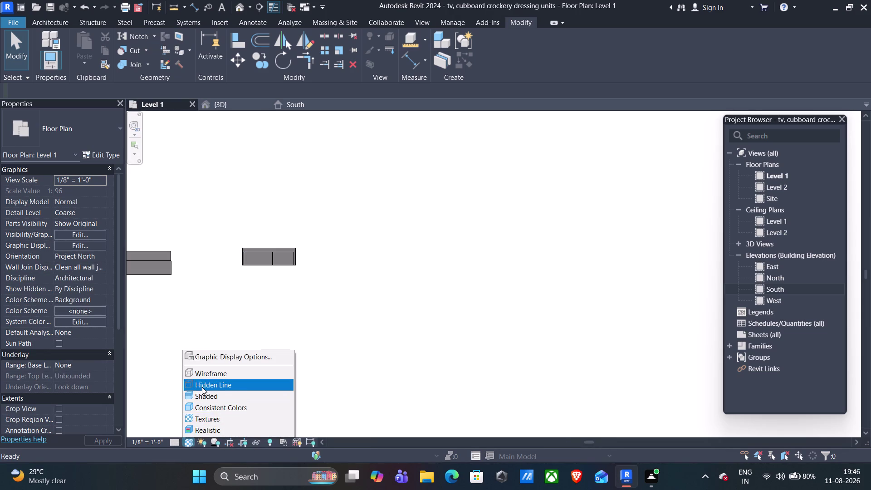
click(201, 377)
scroll(up, 3)
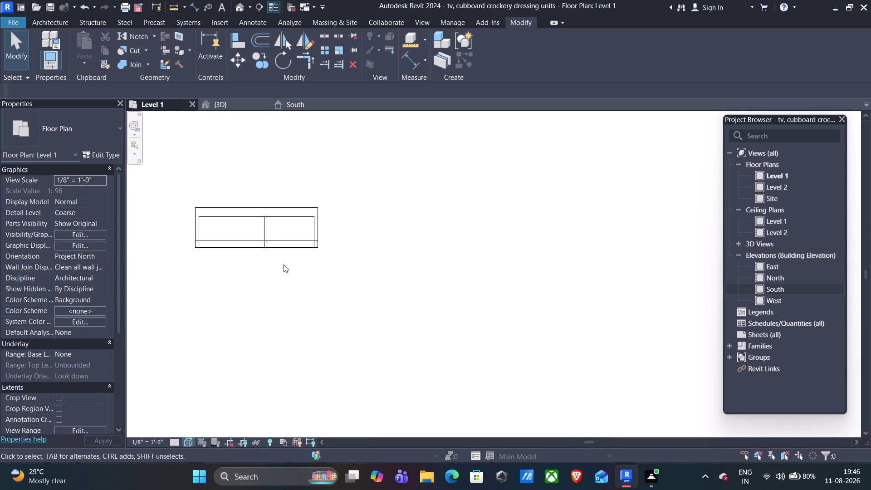
scroll(up, 3)
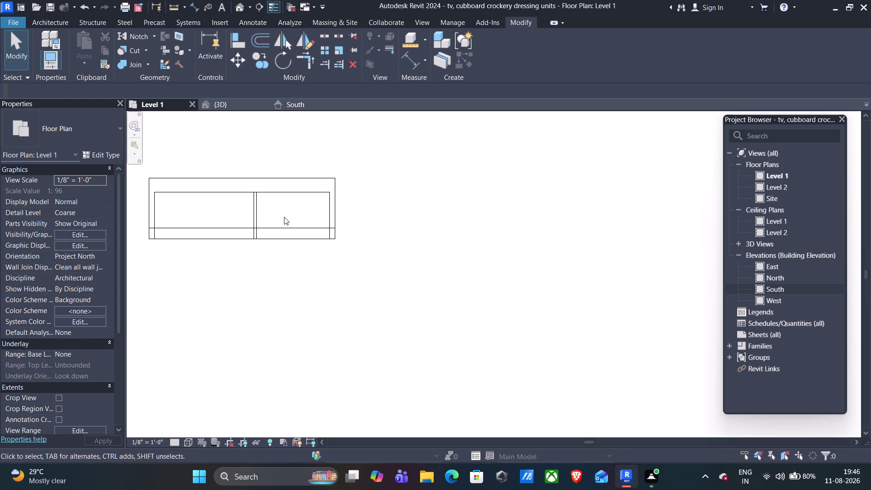
click(284, 217)
click(282, 229)
click(230, 108)
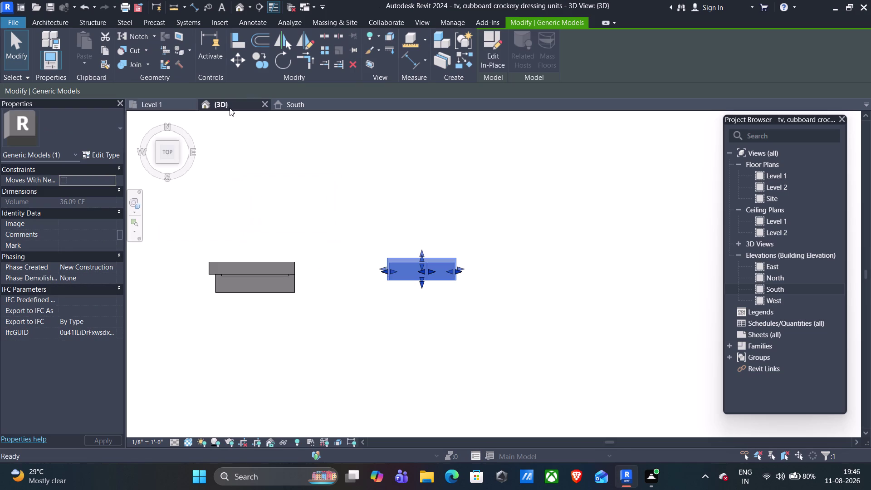
View the cupboard from the front via the ViewCube, angled slightly left, and clear the selection.
click(170, 177)
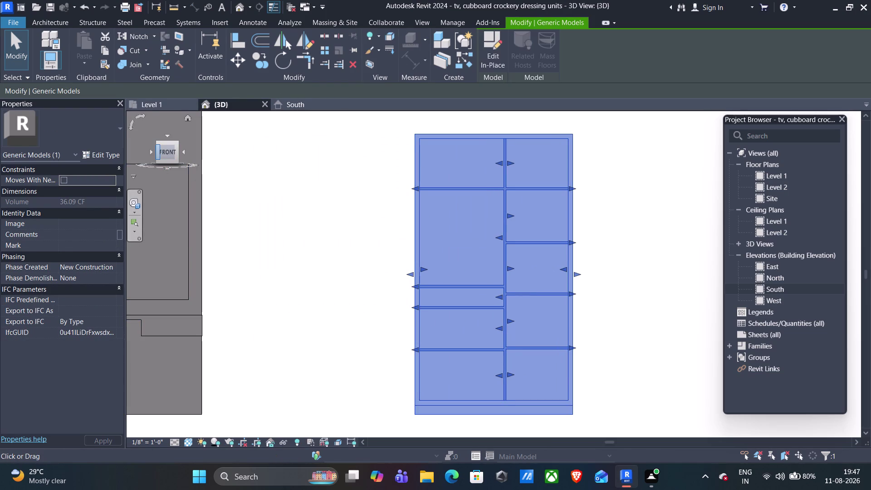
click(158, 151)
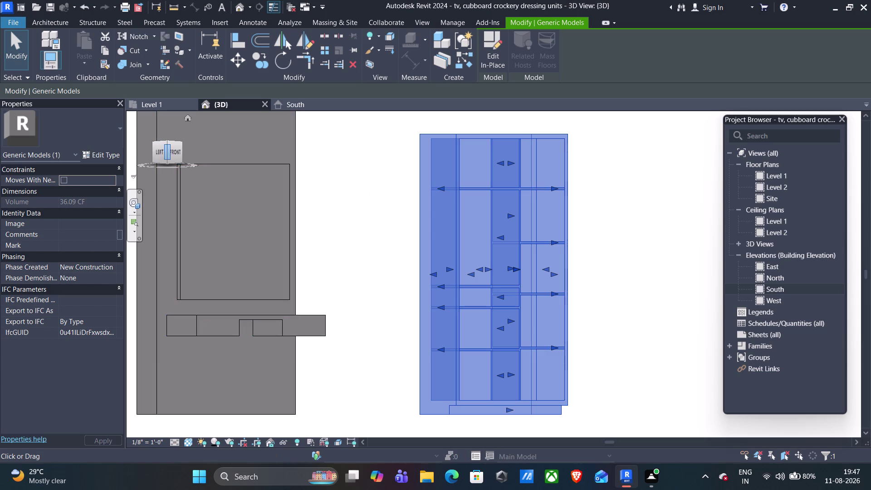
key(1)
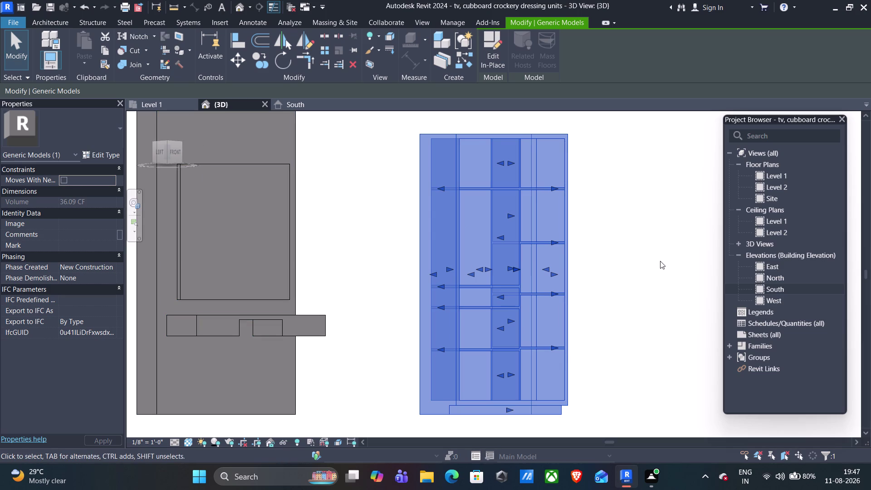
key(Escape)
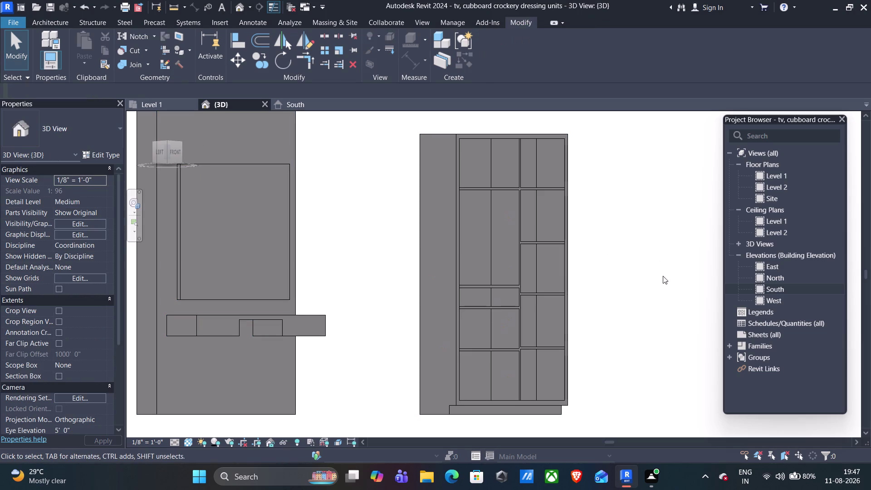
Pan and zoom the 3D view to frame the cupboard's shelves and partitions.
middle_drag(667, 295, 569, 295)
middle_drag(622, 311, 654, 328)
middle_drag(662, 290, 561, 296)
middle_drag(634, 276, 318, 261)
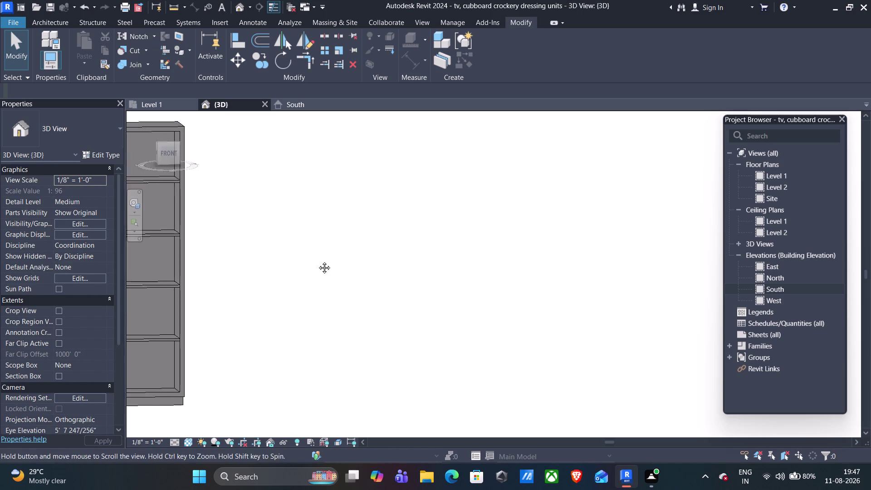
middle_drag(318, 261, 318, 260)
scroll(down, 3)
scroll(down, 3)
middle_drag(351, 237, 379, 240)
middle_drag(373, 218, 359, 303)
middle_drag(359, 303, 365, 277)
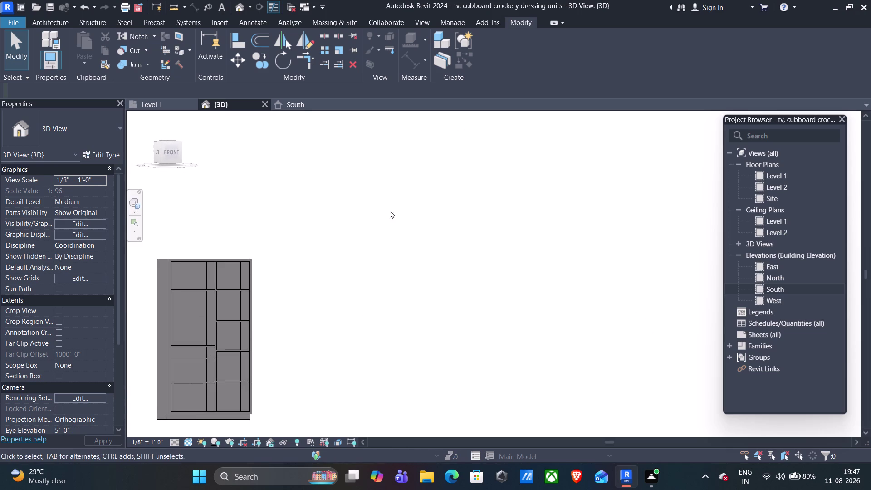
Switch to the Level 1 plan and pan to show both the cupboard and TV unit.
click(304, 108)
click(162, 102)
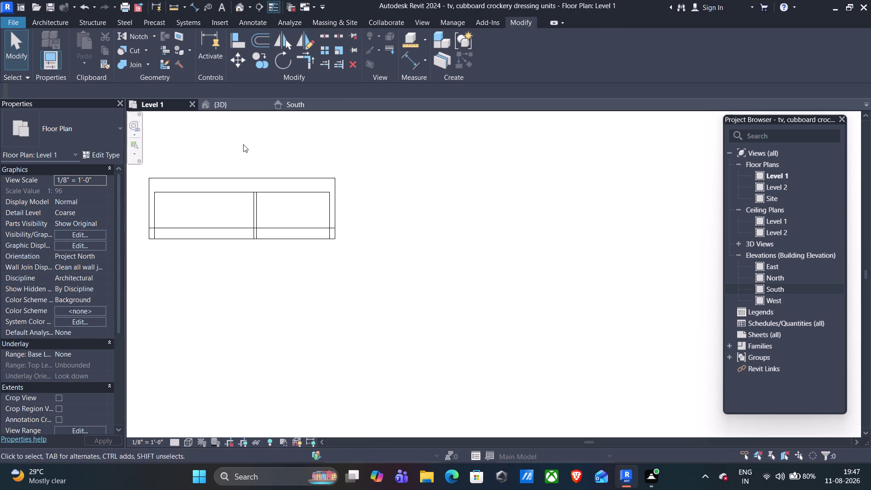
scroll(down, 3)
scroll(down, 3)
middle_drag(435, 227, 345, 254)
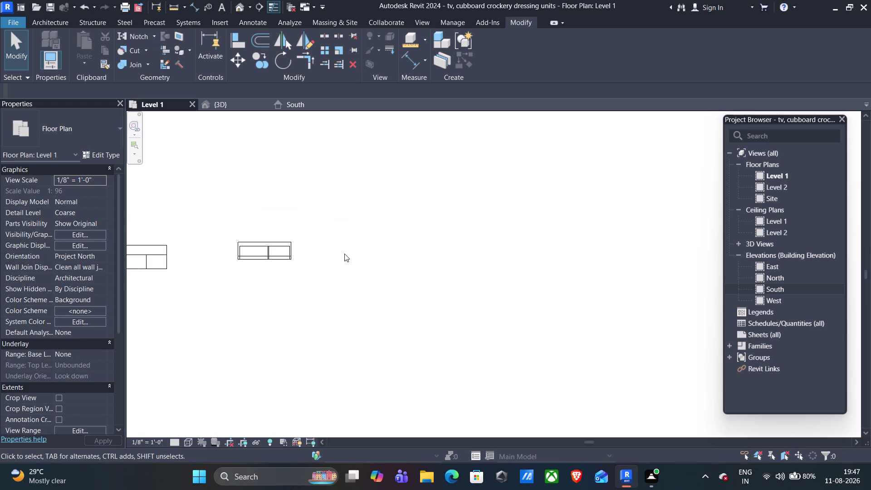